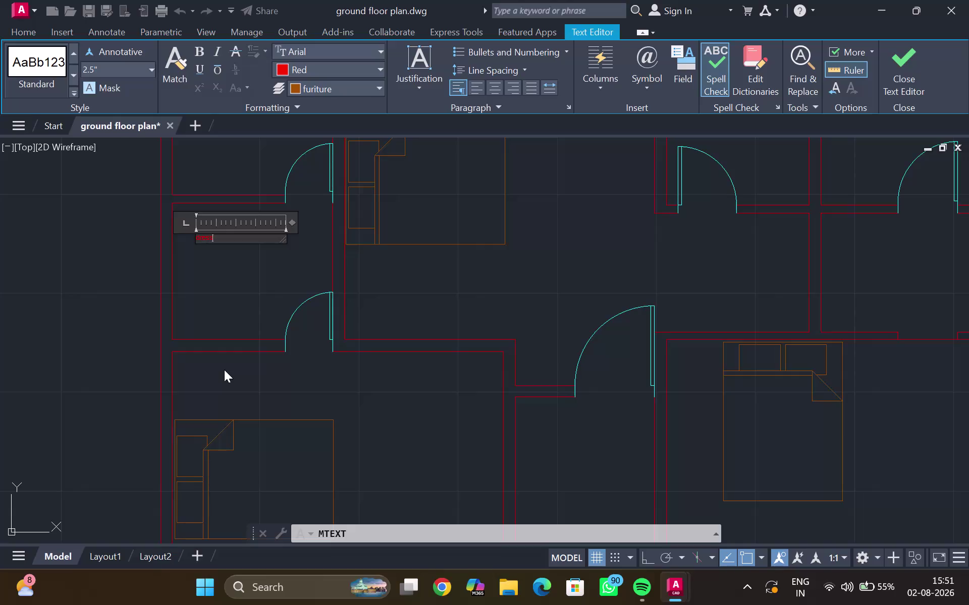
Set the pending text colour to yellow.
key(Return)
click(379, 66)
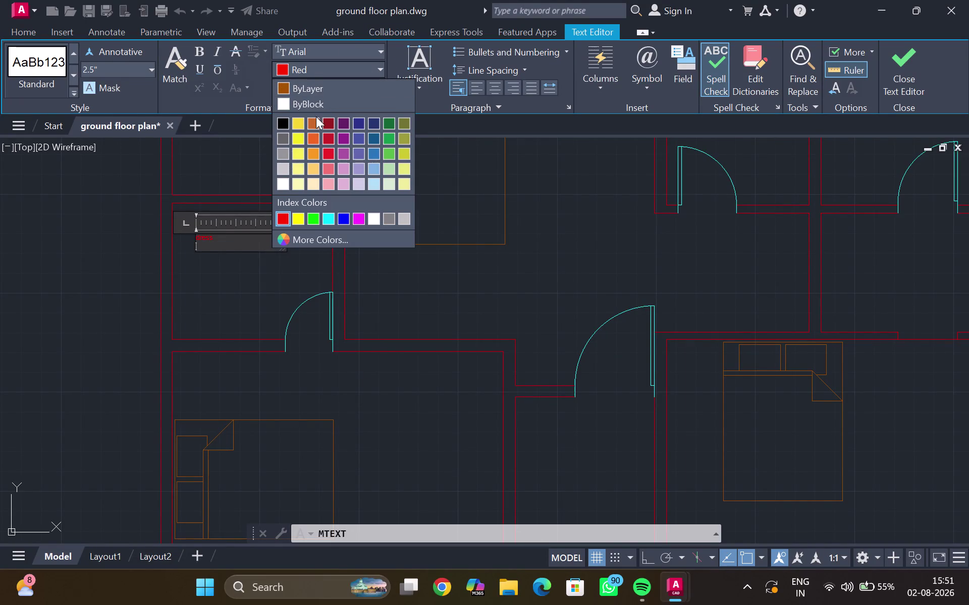
click(293, 119)
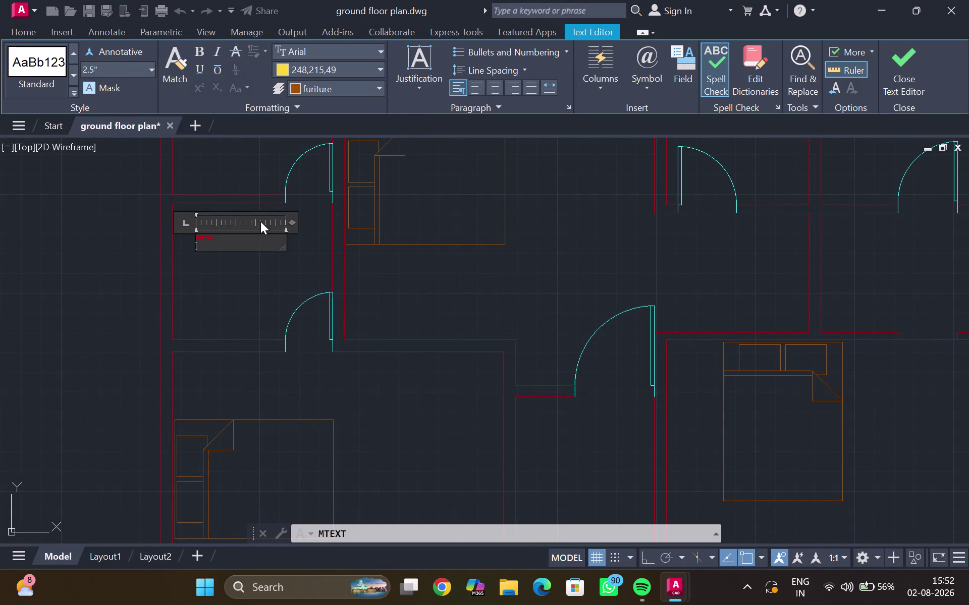
key(Return)
Cancel the empty text entry and dismiss the save-changes prompt.
key(Escape)
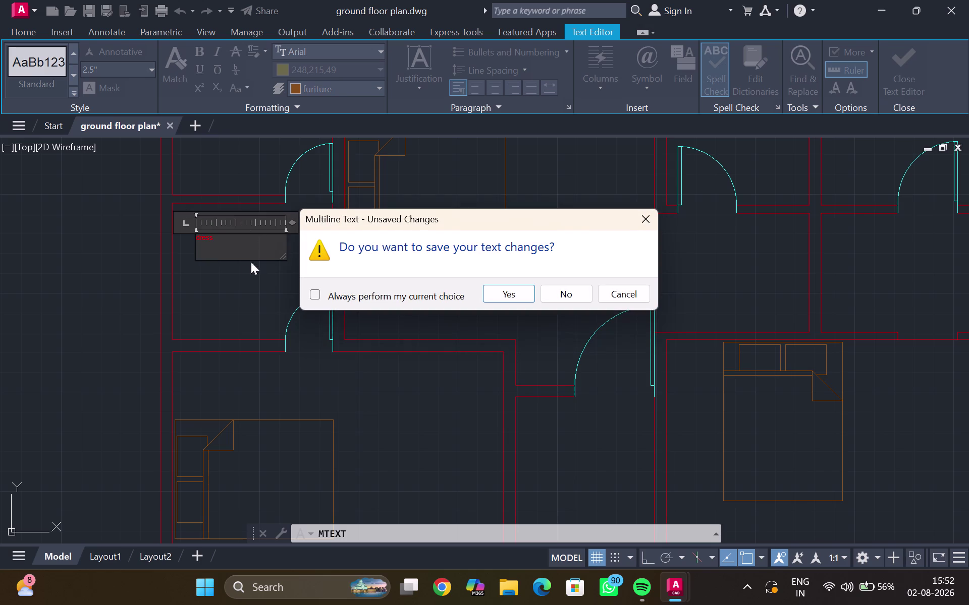
double_click(244, 272)
click(650, 218)
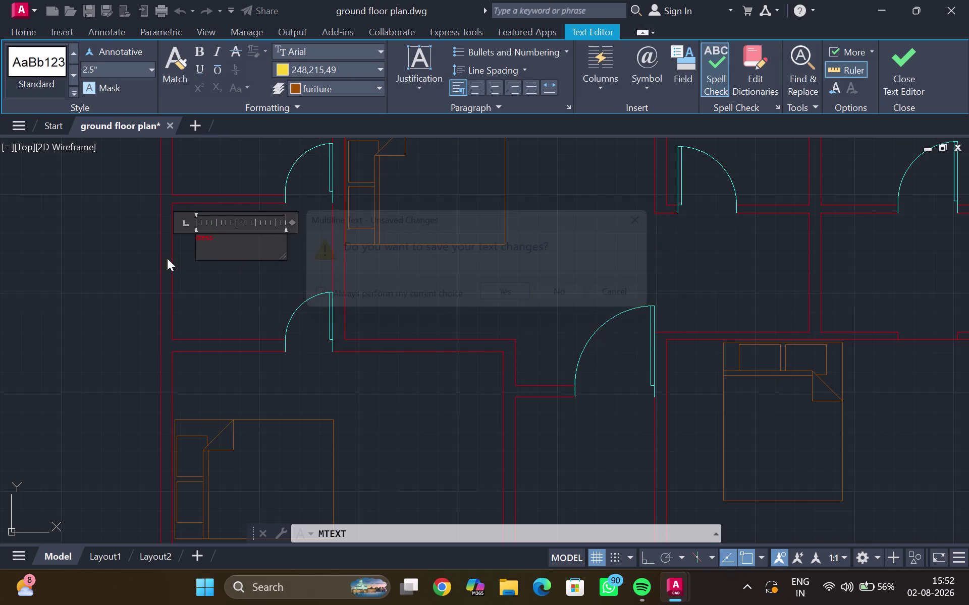
double_click(201, 264)
key(Escape)
scroll(down, 3)
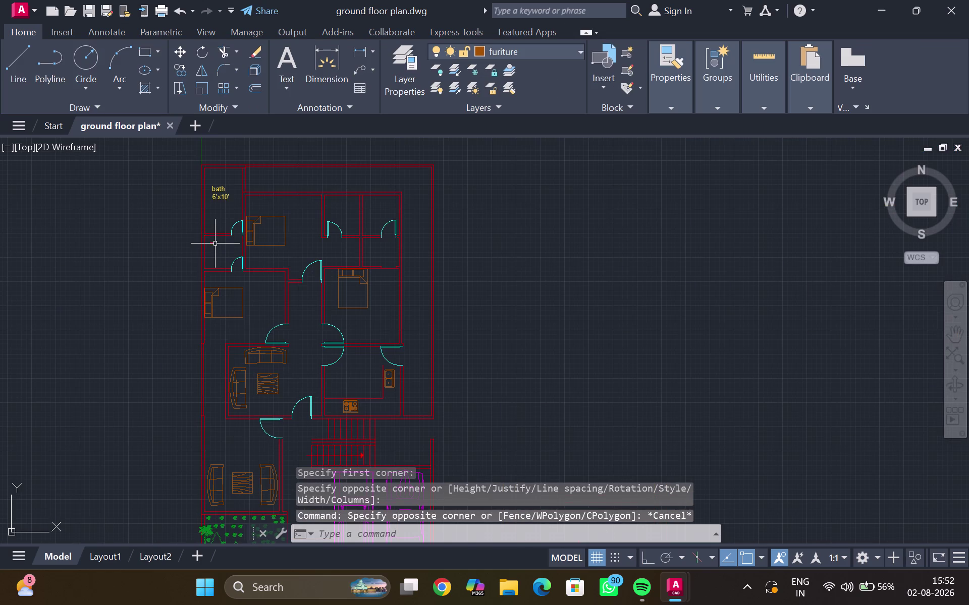
Delete the stray empty text object beside the bath.
scroll(up, 3)
click(200, 252)
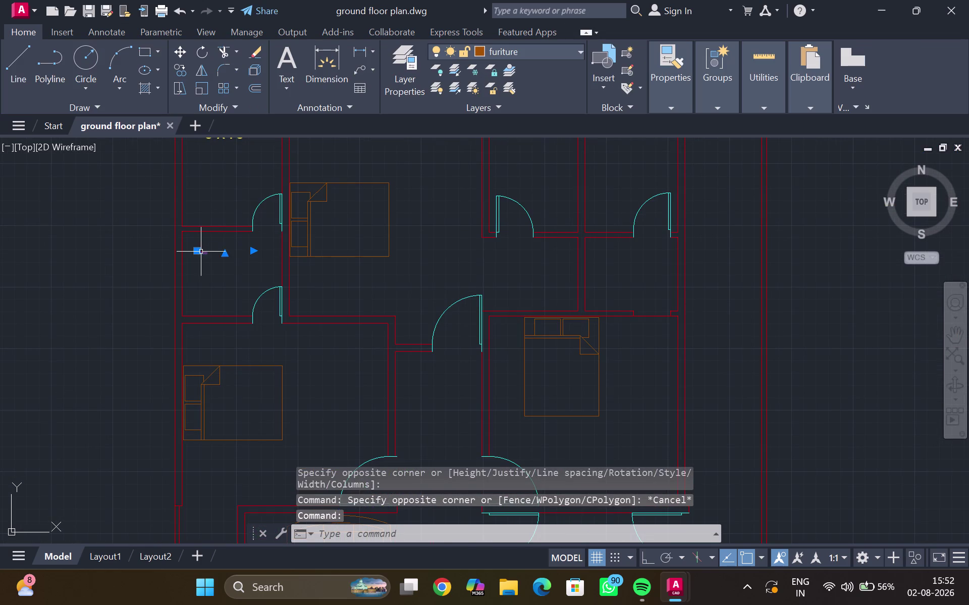
key(Delete)
scroll(down, 3)
Pan and zoom the plan to frame the top-left rooms.
middle_drag(210, 248, 192, 219)
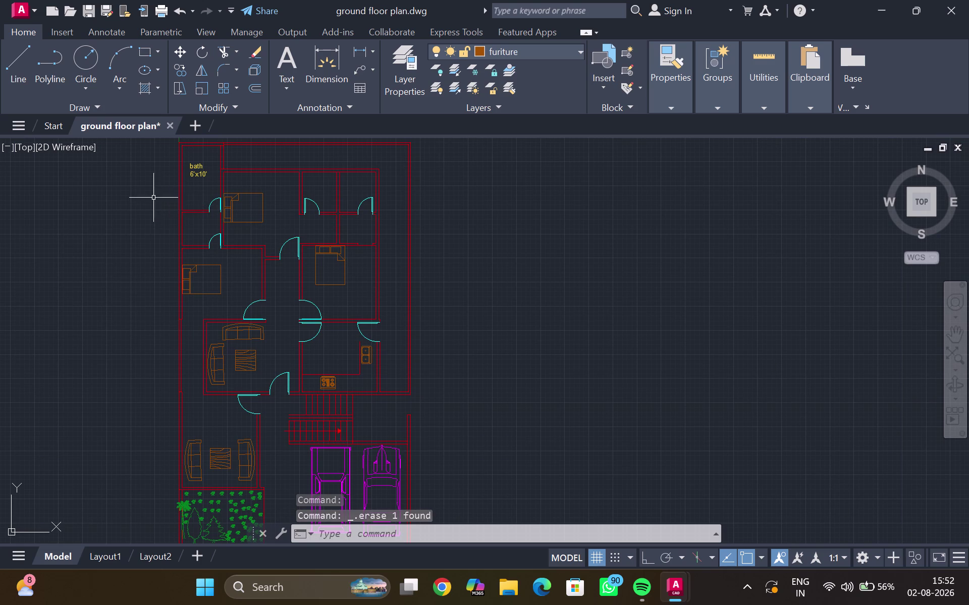
scroll(down, 3)
scroll(down, 3)
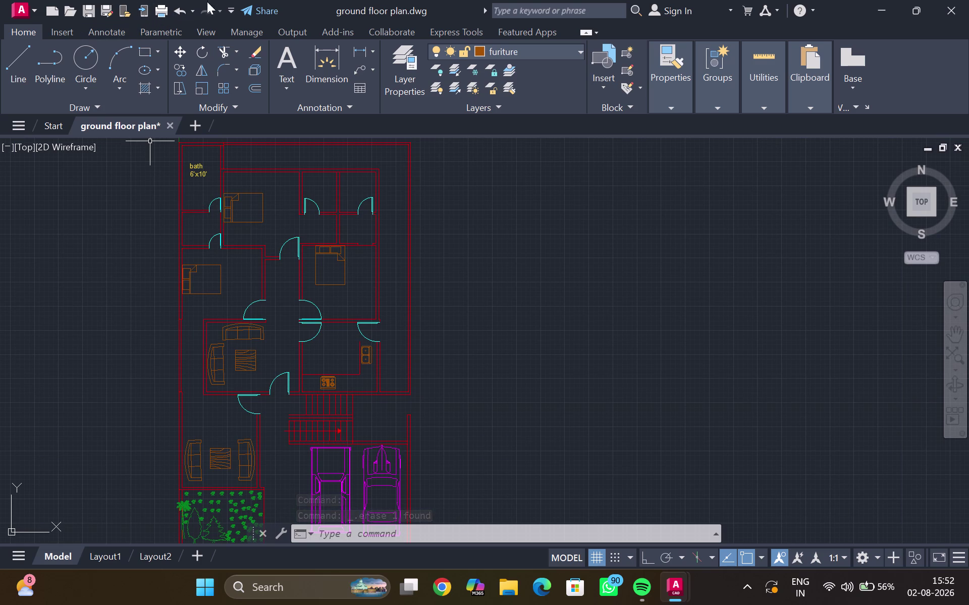
scroll(down, 3)
scroll(up, 3)
middle_drag(224, 202, 226, 359)
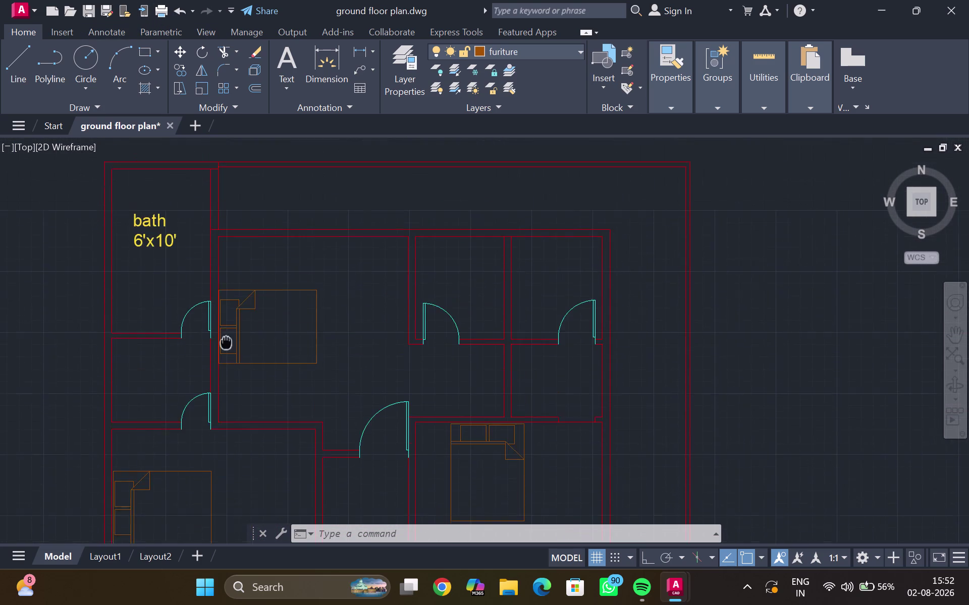
middle_drag(226, 360, 157, 381)
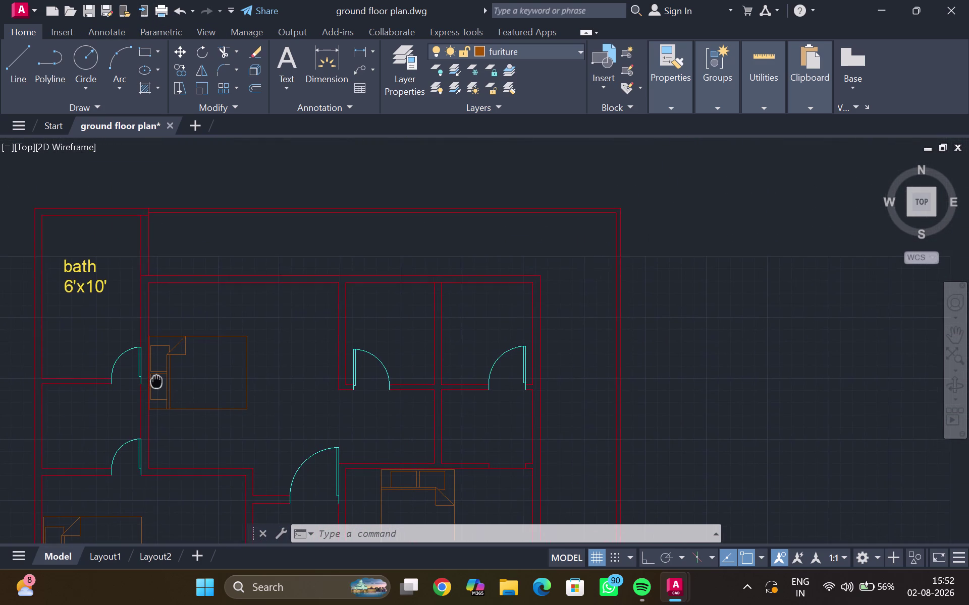
middle_drag(156, 381, 148, 357)
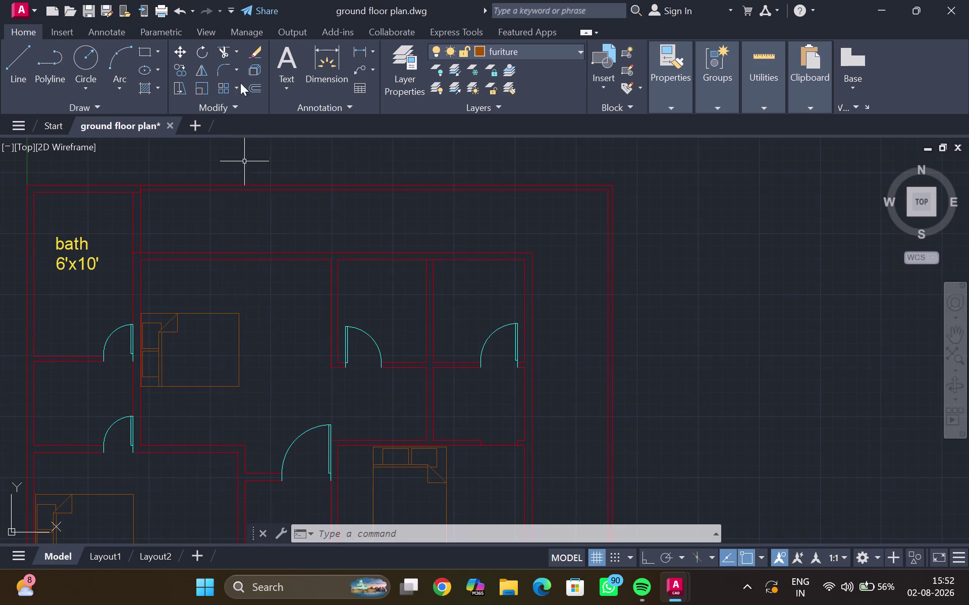
click(284, 66)
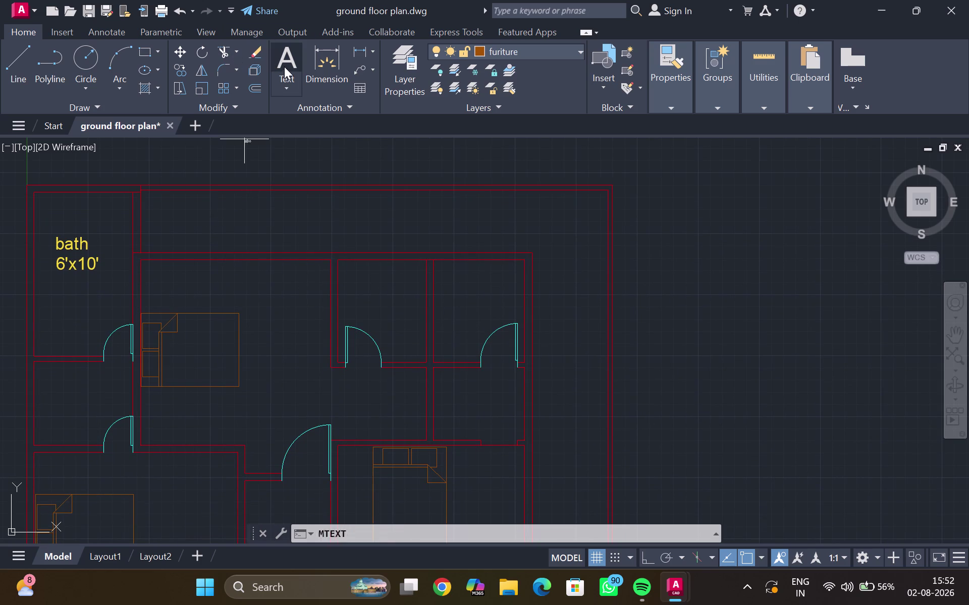
Draw a multiline text box above the top rooms with yellow text colour.
click(263, 218)
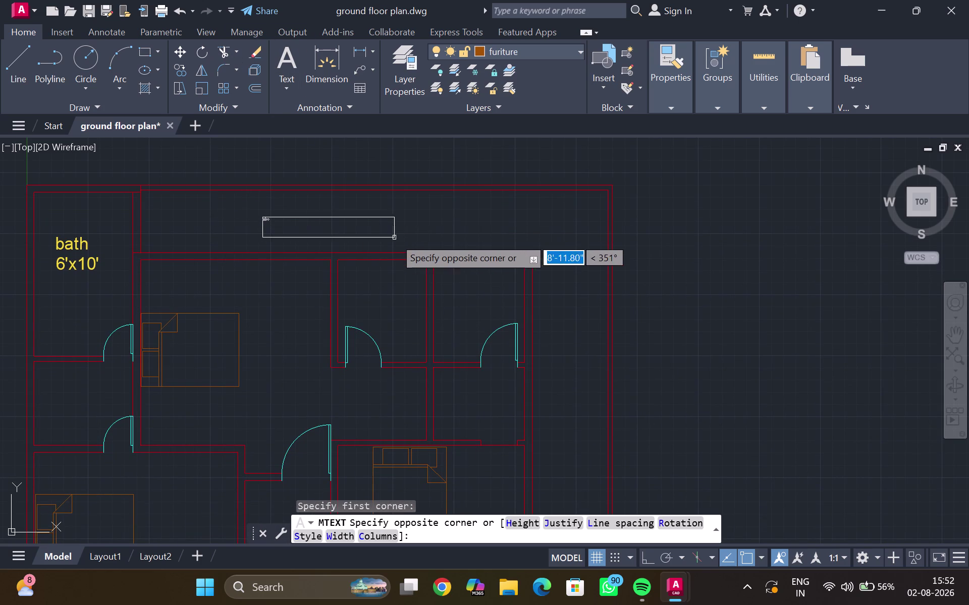
click(438, 243)
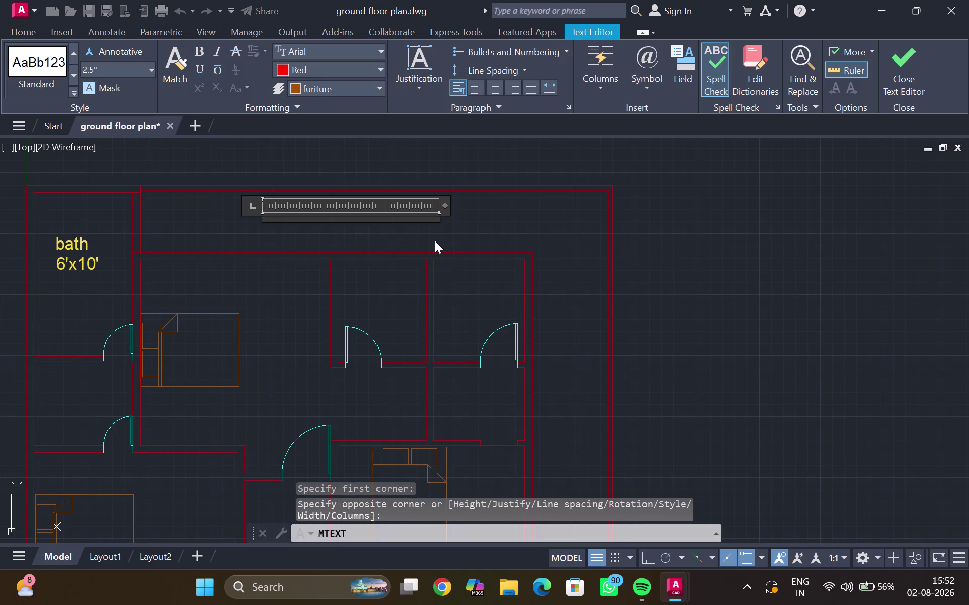
key(o)
key(BackSpace)
click(326, 71)
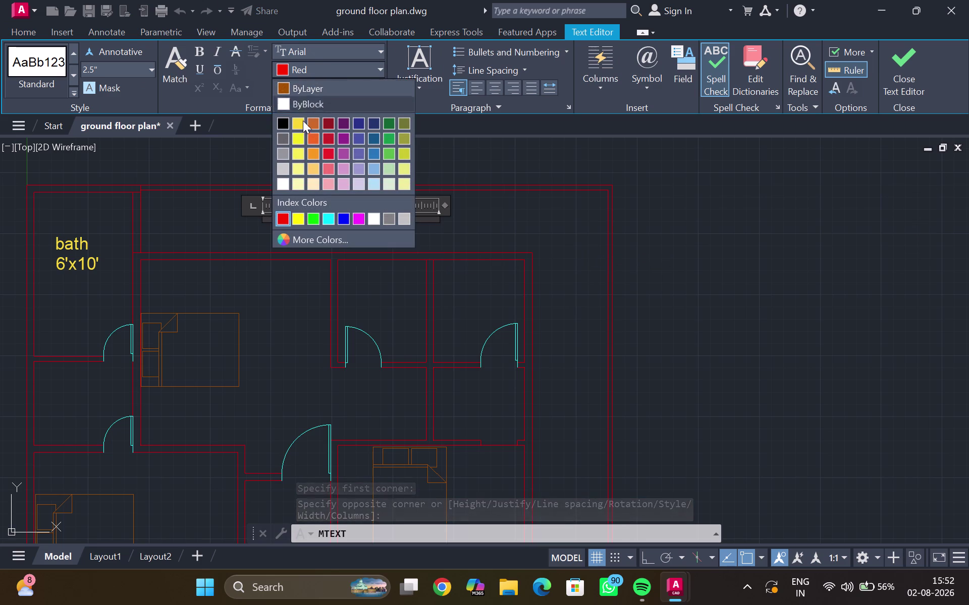
click(293, 214)
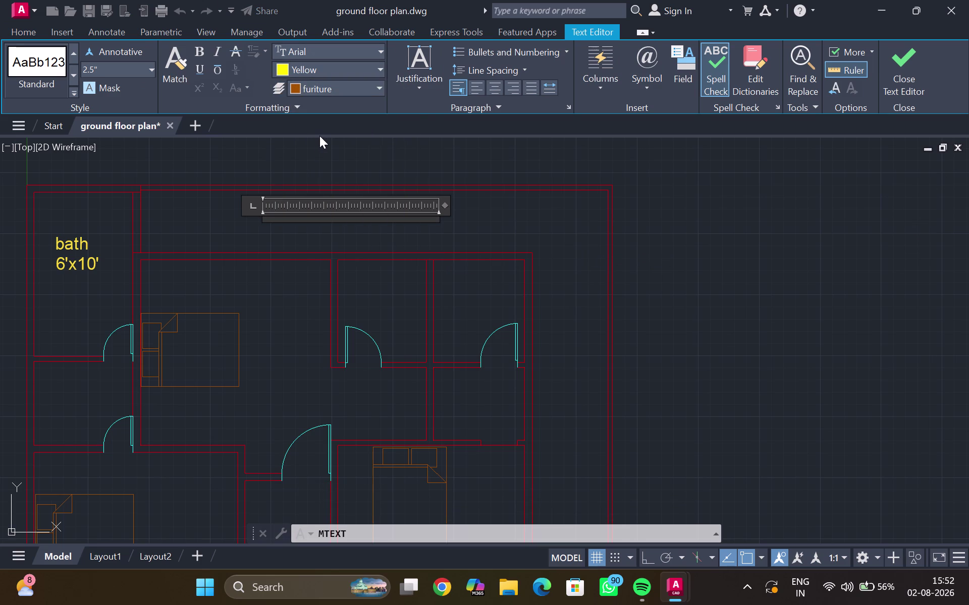
Type the label 'open back pass'.
text(ope)
text(n)
key(space)
scroll(up, 3)
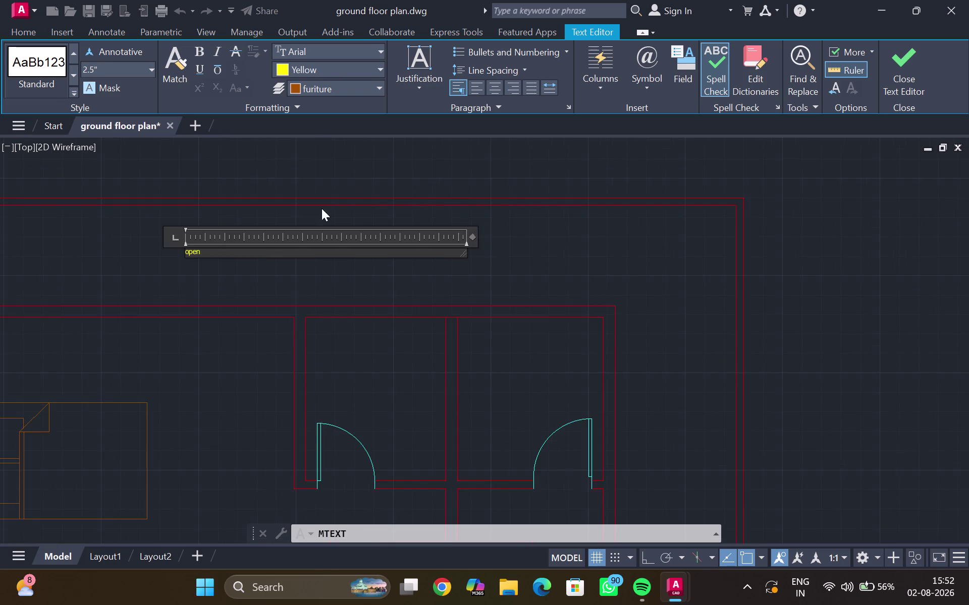
scroll(up, 3)
middle_drag(268, 252, 334, 222)
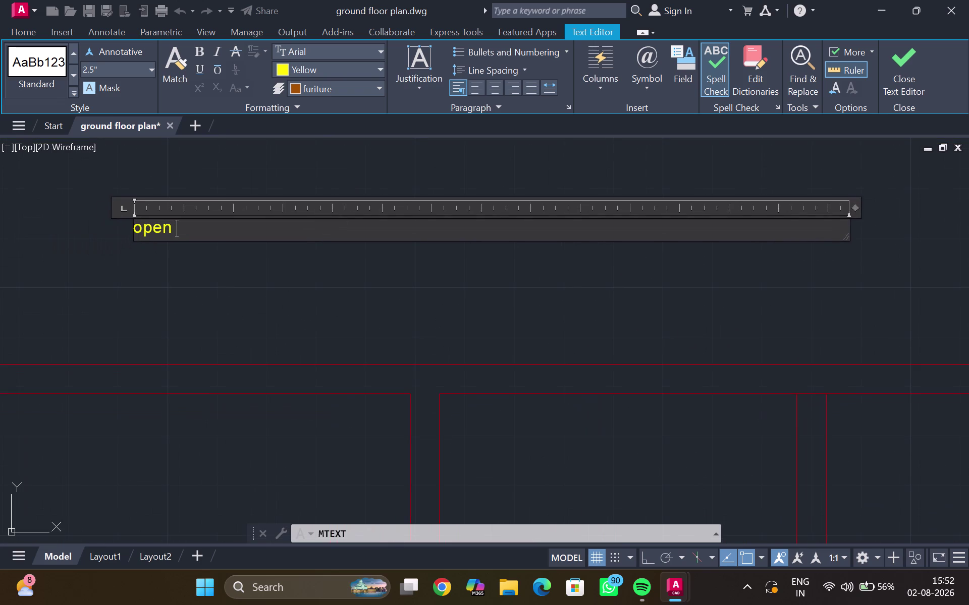
text(bac)
text(k p)
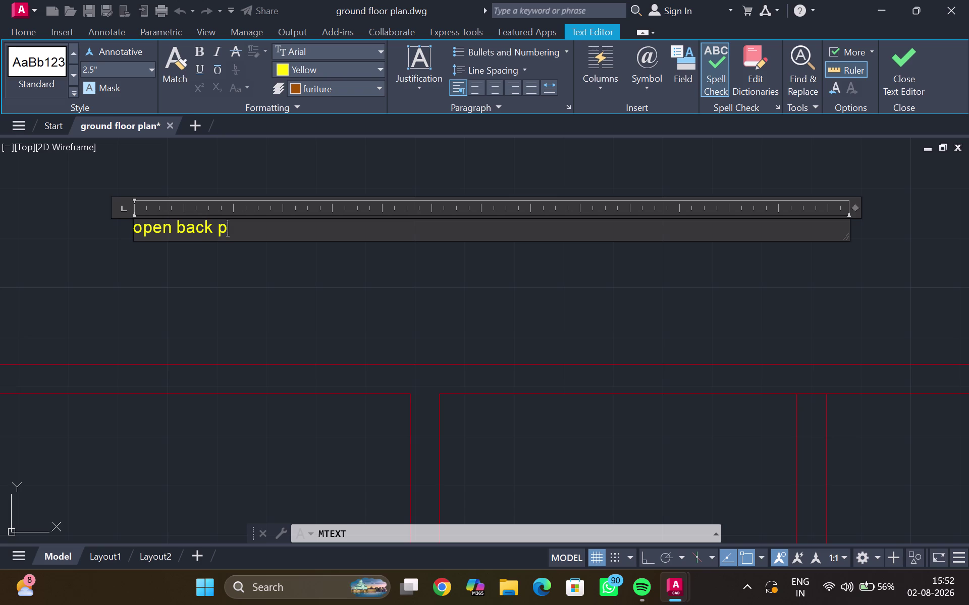
text(ass)
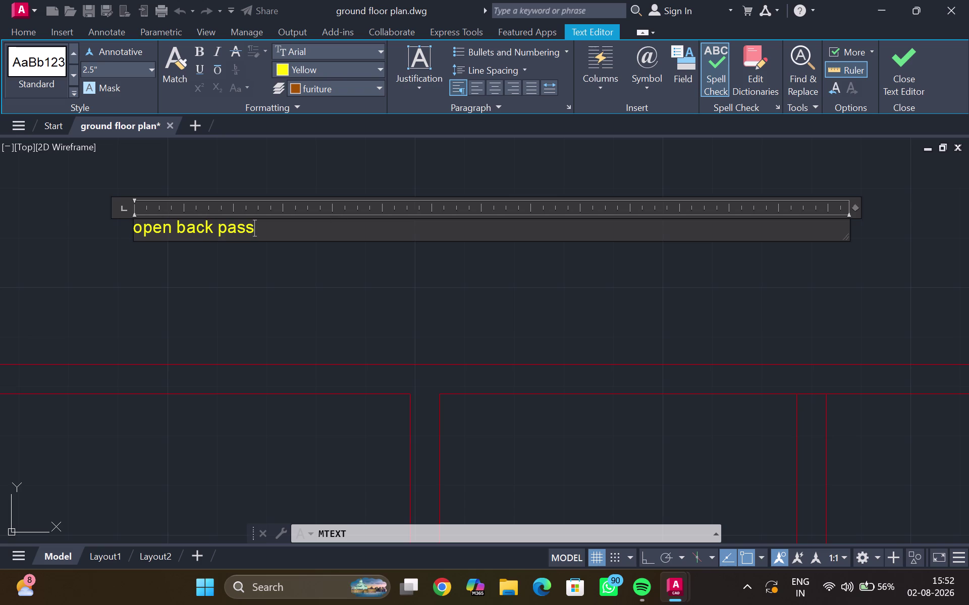
Give the 'open back pass' label a 10-inch height and close the editor.
drag(296, 223, 56, 249)
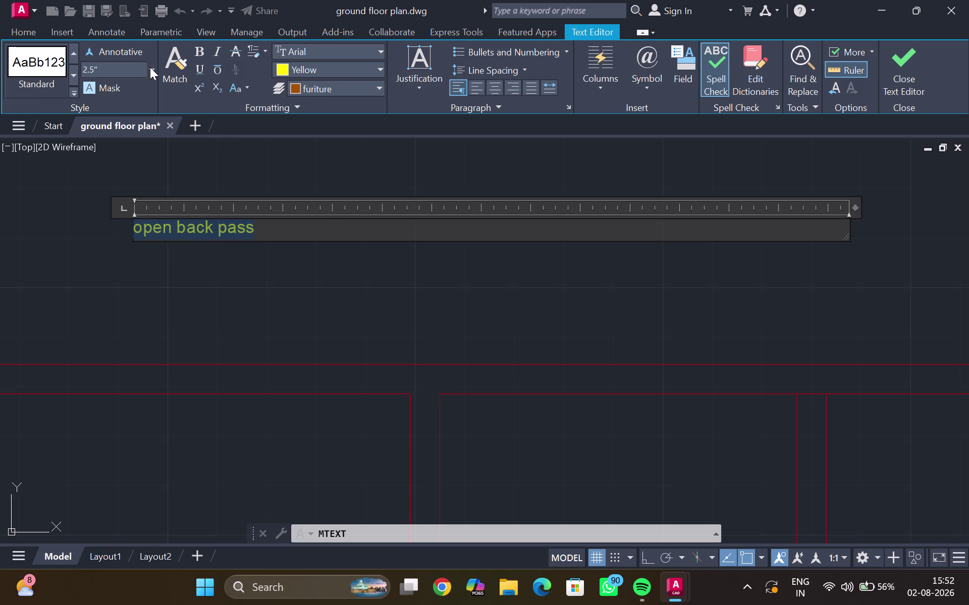
click(150, 67)
click(118, 86)
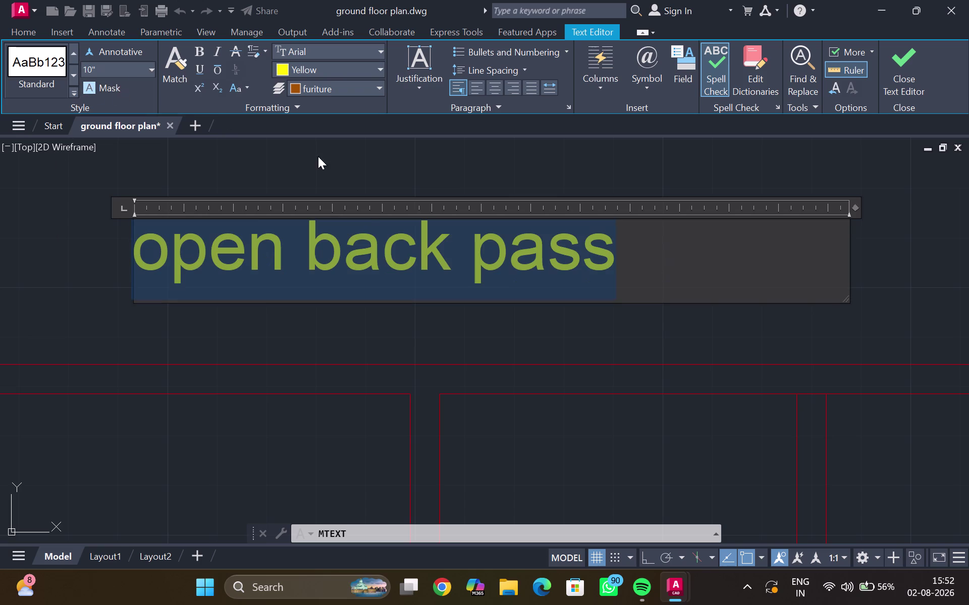
click(946, 303)
click(942, 297)
scroll(down, 3)
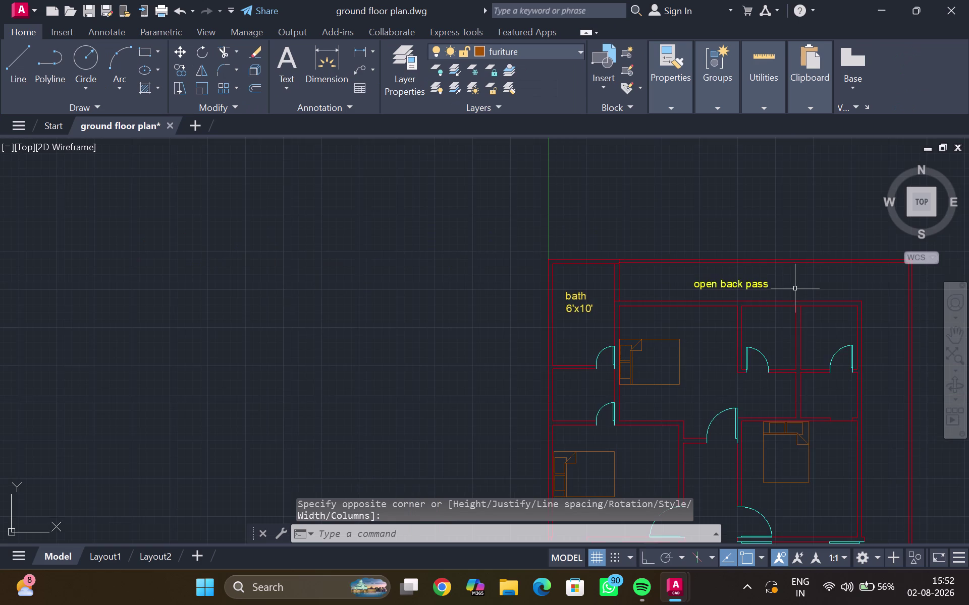
middle_drag(795, 289, 688, 258)
middle_drag(708, 296, 705, 296)
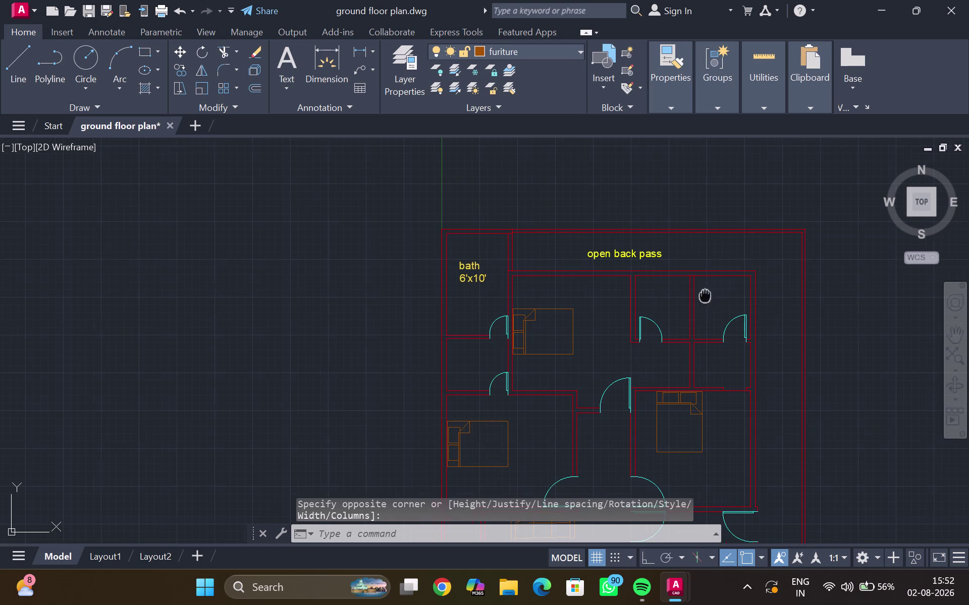
middle_drag(705, 296, 576, 272)
scroll(up, 3)
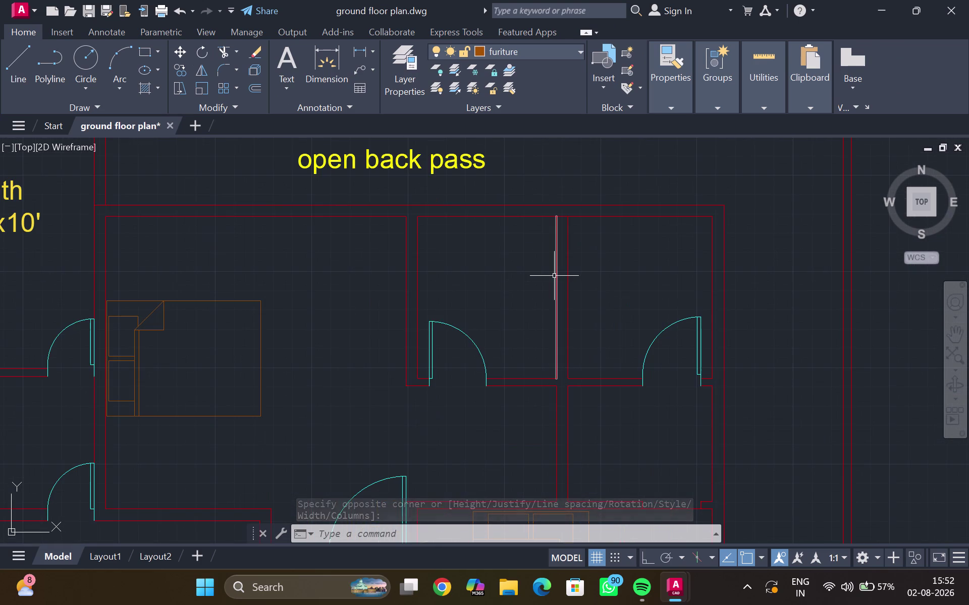
scroll(down, 3)
middle_drag(553, 276, 443, 285)
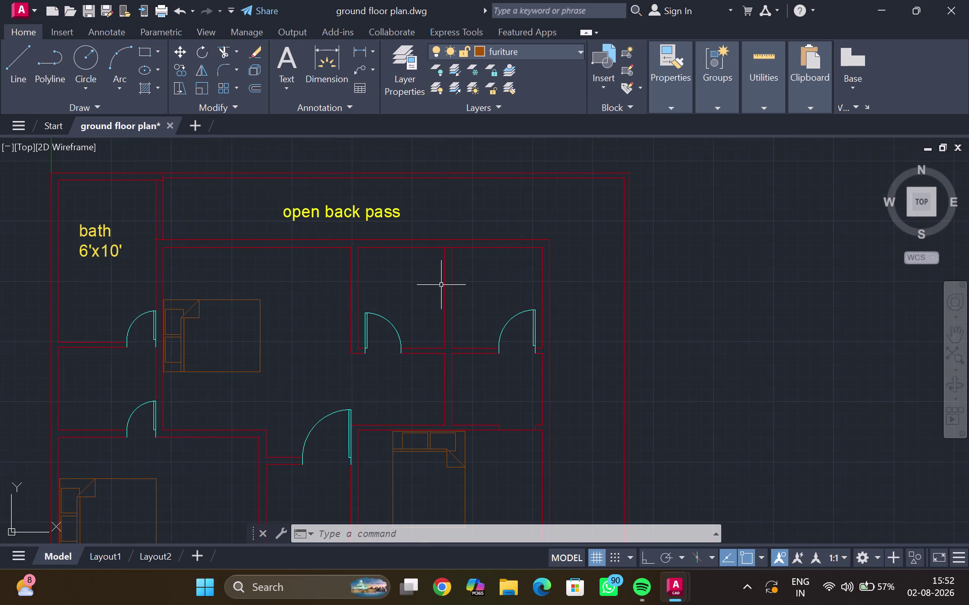
scroll(down, 3)
middle_click(424, 287)
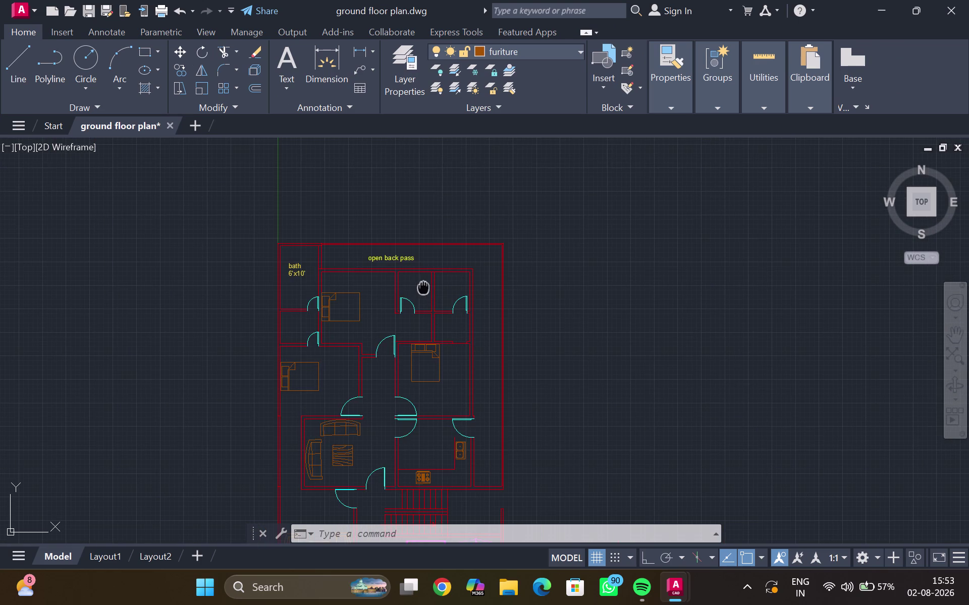
scroll(up, 3)
middle_drag(423, 287, 408, 281)
scroll(up, 3)
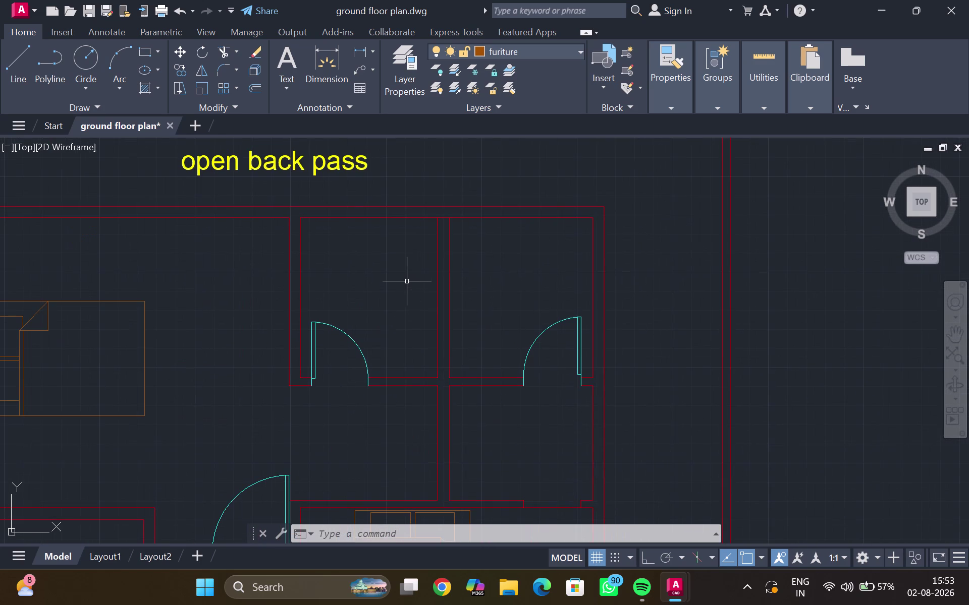
click(284, 63)
Draw a text box in the upper-left room, type 'bath', and set yellow on layer 0.
click(328, 268)
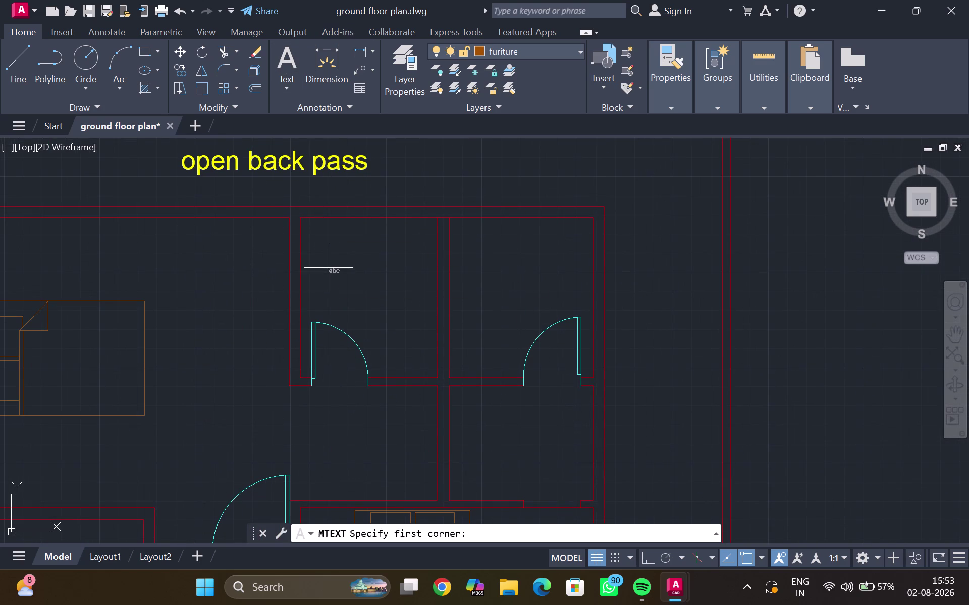
click(399, 308)
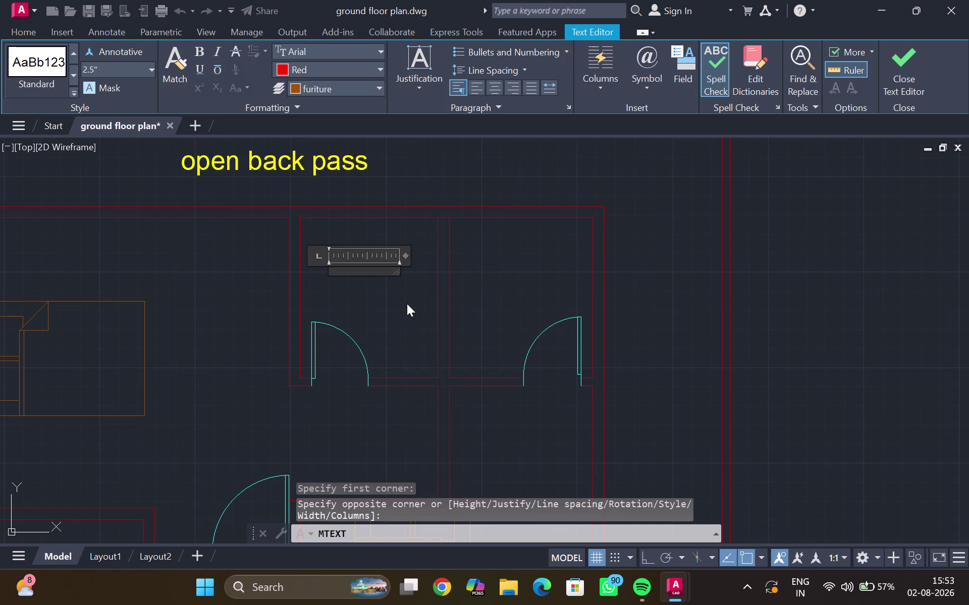
text(ba)
text(th)
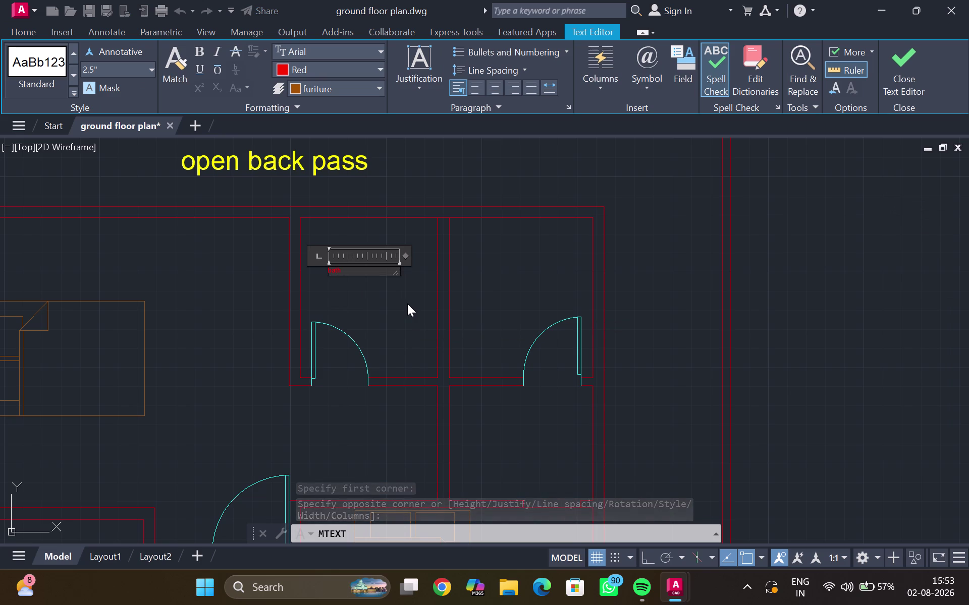
key(Return)
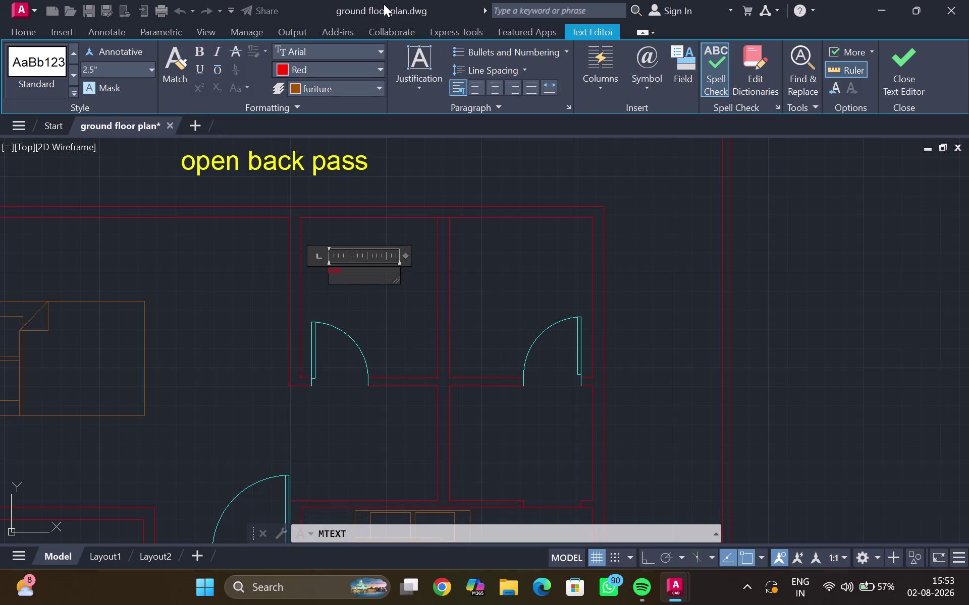
click(380, 64)
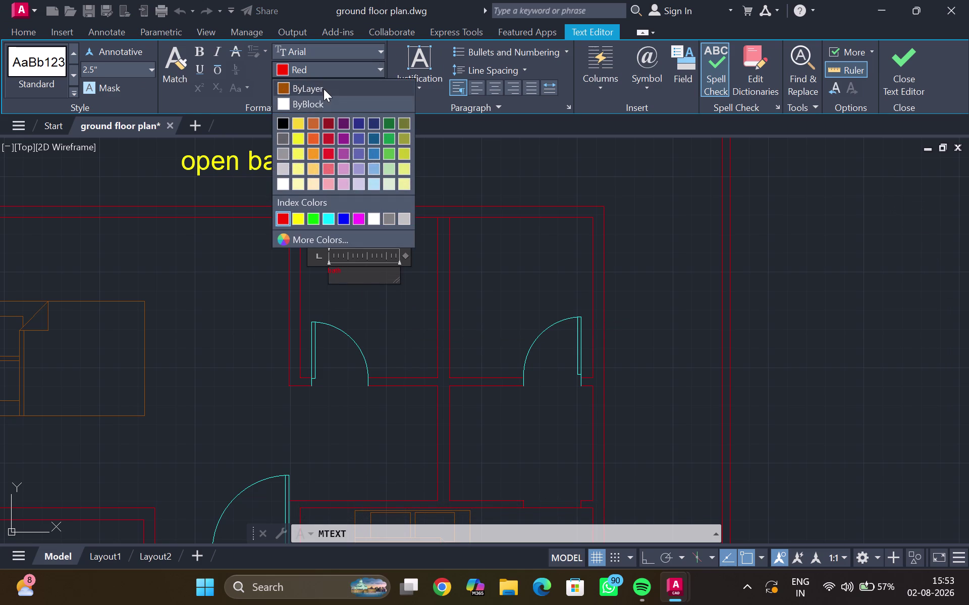
click(302, 213)
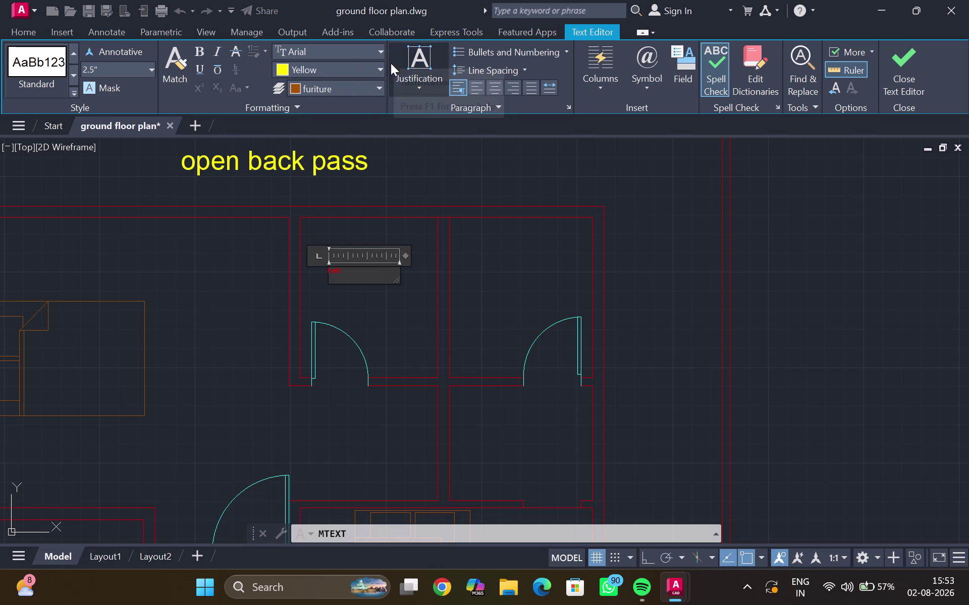
click(375, 86)
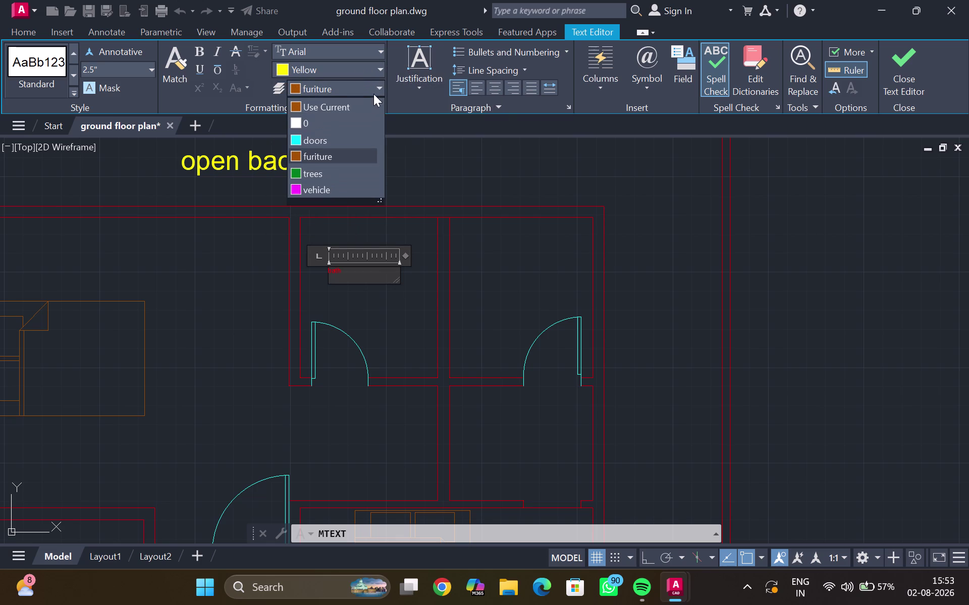
click(346, 127)
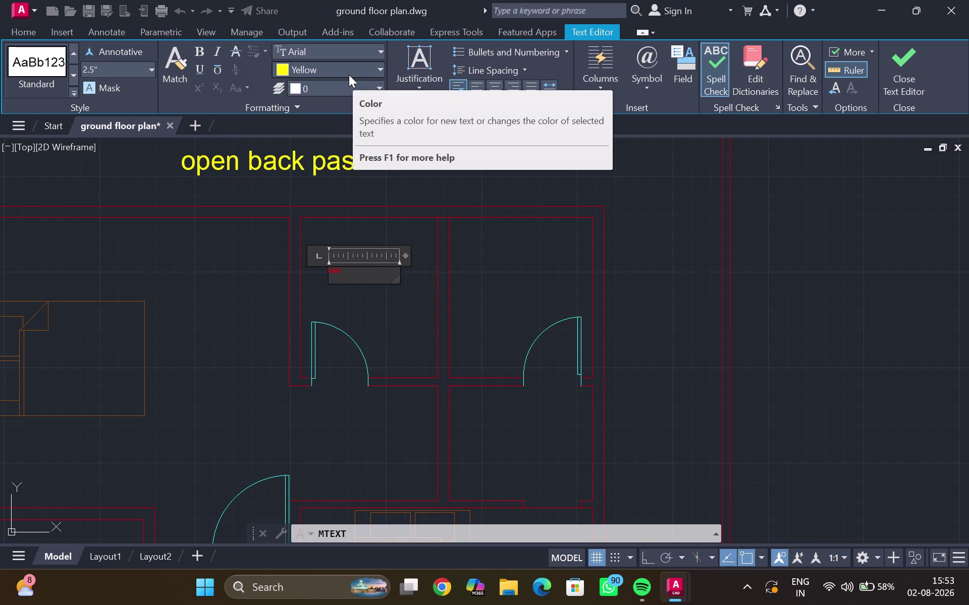
Clear the stray characters accidentally typed into the bath label.
key(space)
key(6)
text(6)
text(666)
key(space)
key(Return)
key(BackSpace)
key(BackSpace)
key(BackSpace)
key(Return)
key(Return)
key(Return)
key(Return)
click(368, 266)
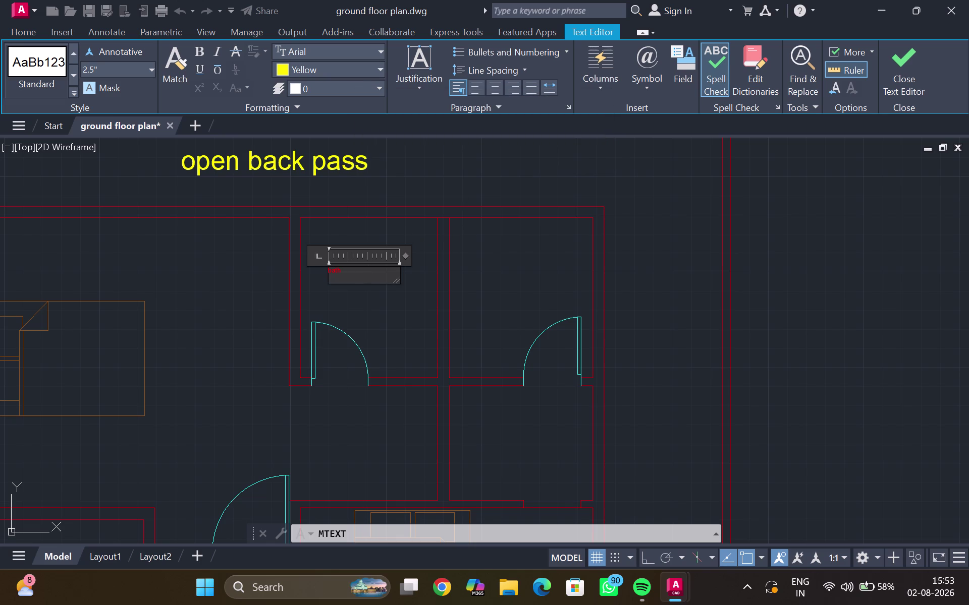
click(352, 281)
key(t)
key(h)
key(BackSpace)
key(BackSpace)
Delete the leftover text and apply a light yellow colour to the label.
click(378, 65)
click(300, 217)
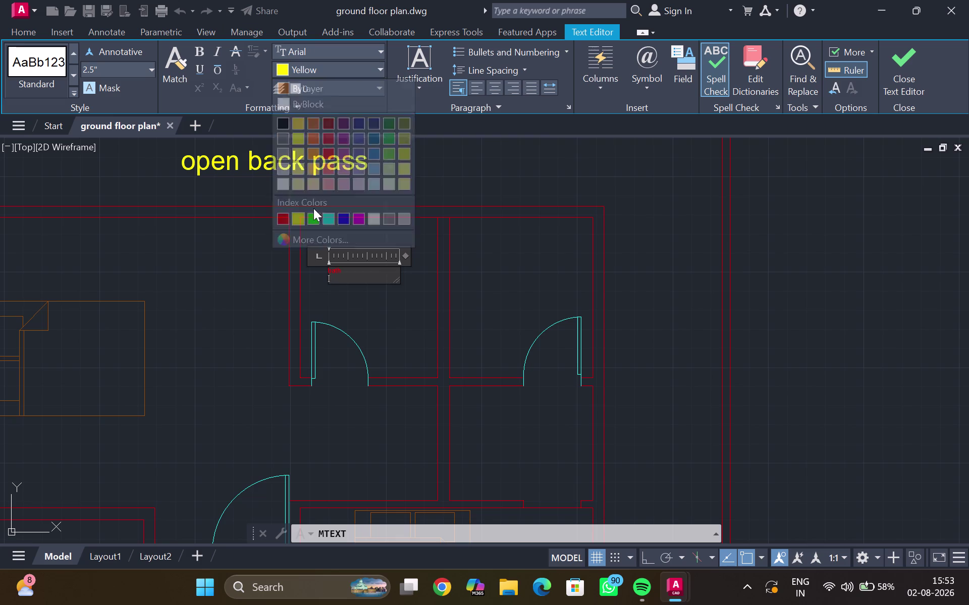
click(356, 273)
click(349, 268)
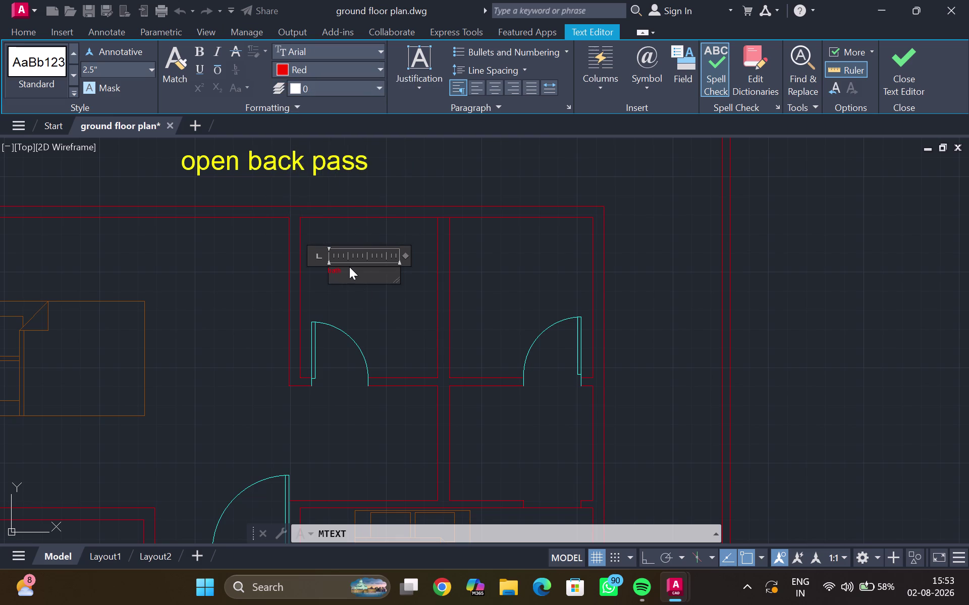
key(BackSpace)
key(BackSpace)
key(BackSpace)
key(BackSpace)
click(380, 72)
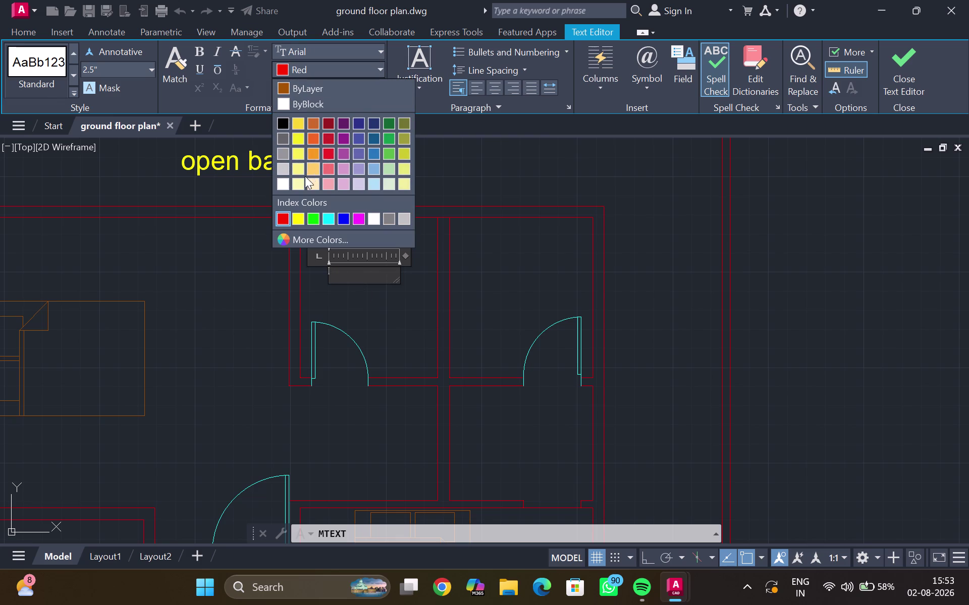
click(299, 168)
Type 'bath' with '6'x7'' on a second line.
text(tghe)
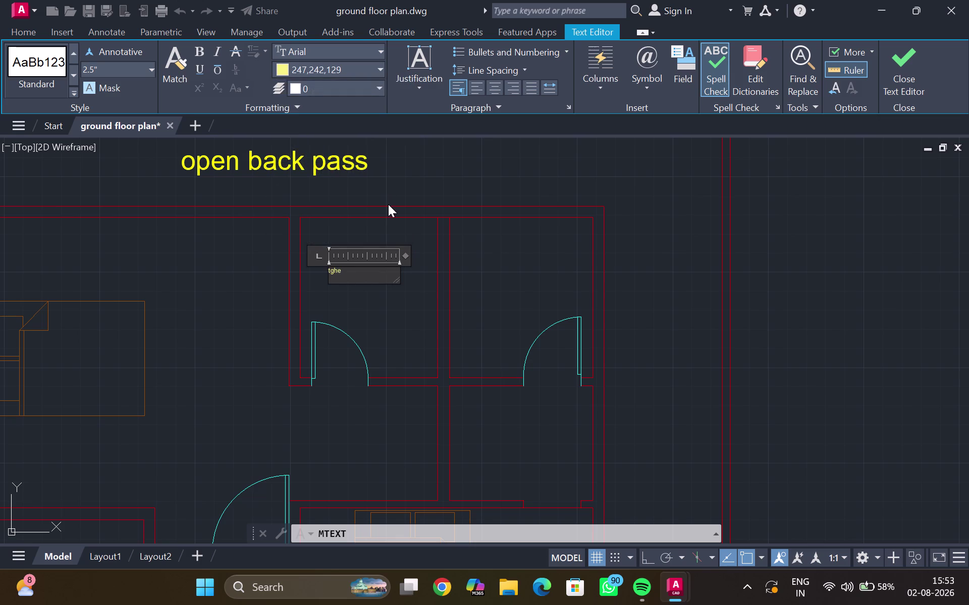
key(BackSpace)
key(BackSpace)
key(BackSpace)
key(BackSpace)
text(b)
text(at)
key(h)
key(Return)
key(6)
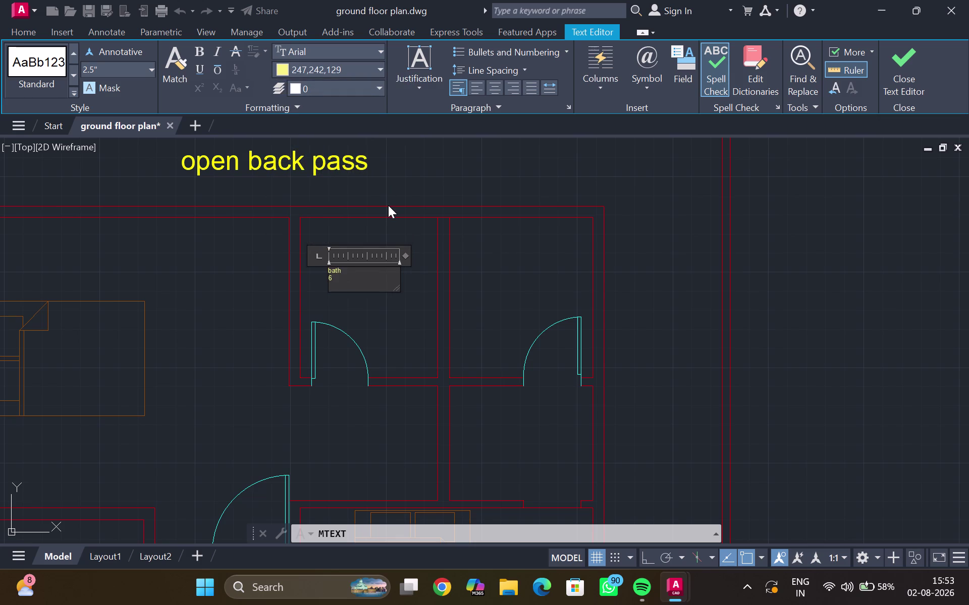
key(BackSpace)
text(6')
key(x)
key(7)
key(apostrophe)
Set the bath label's text height to 10 inches and close the editor.
drag(370, 274, 316, 281)
drag(370, 276, 296, 264)
click(152, 65)
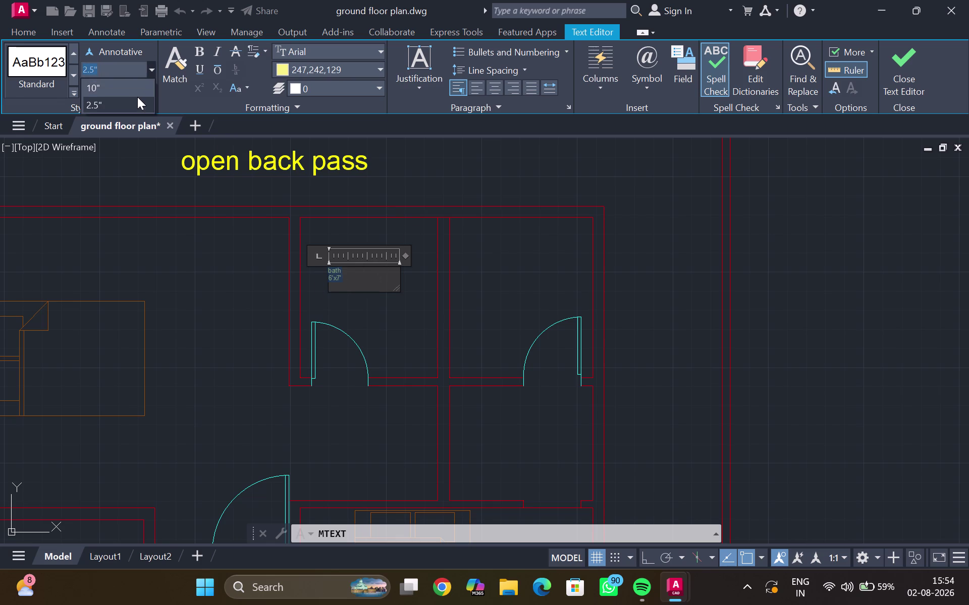
click(133, 93)
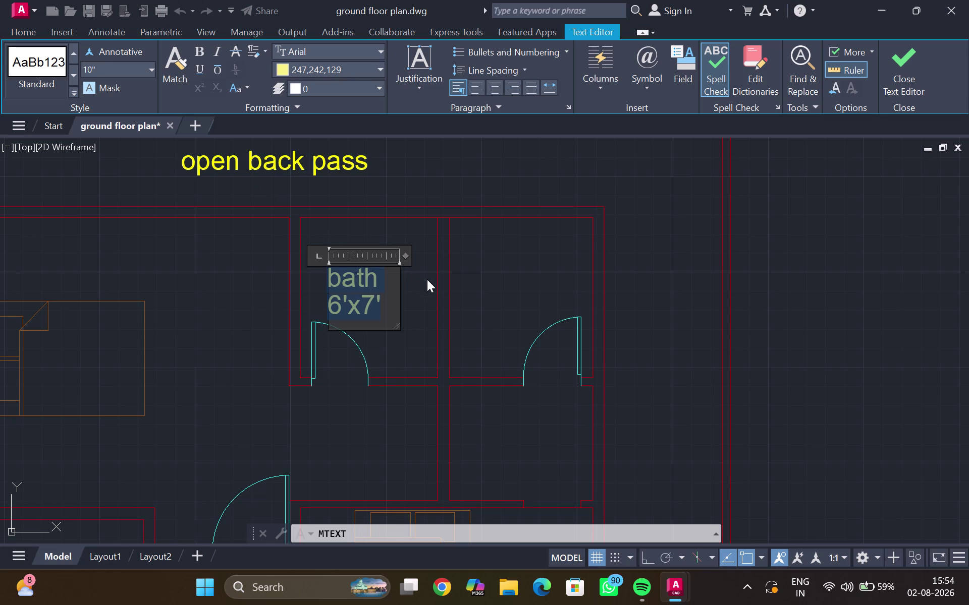
double_click(427, 279)
click(340, 279)
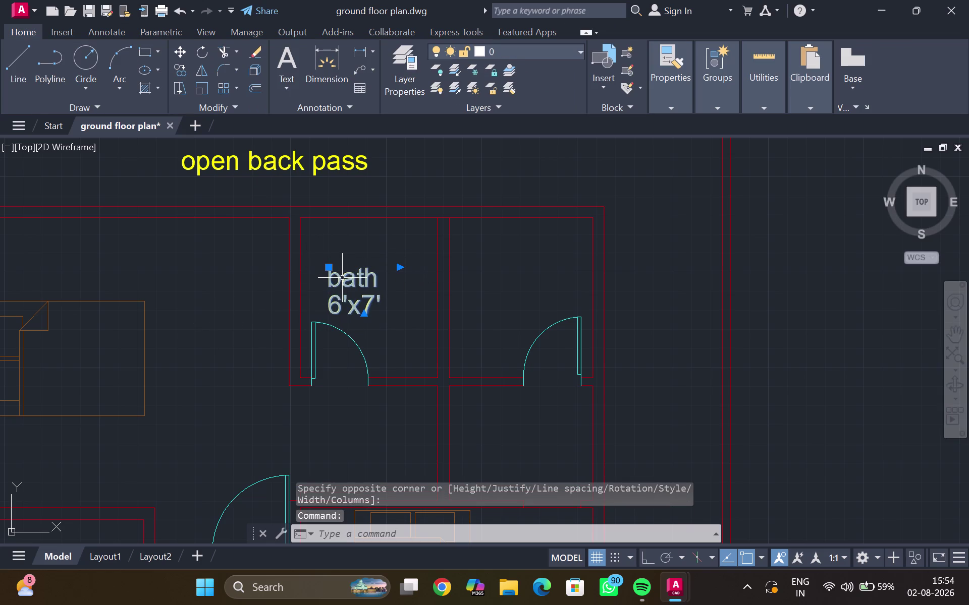
Copy the 'bath 6'x7'' label into the neighbouring top room with CO.
text(co)
key(Return)
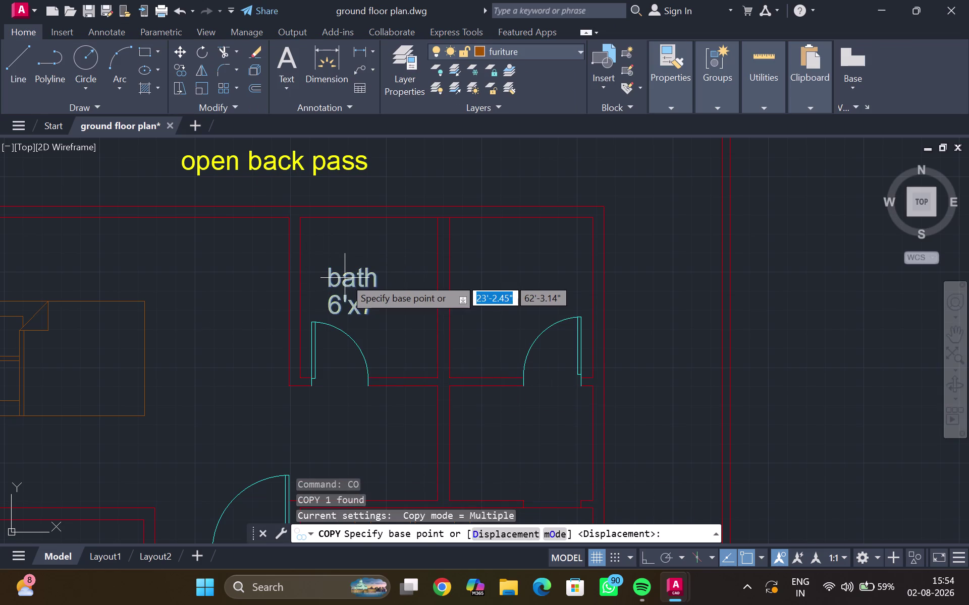
click(345, 278)
click(523, 274)
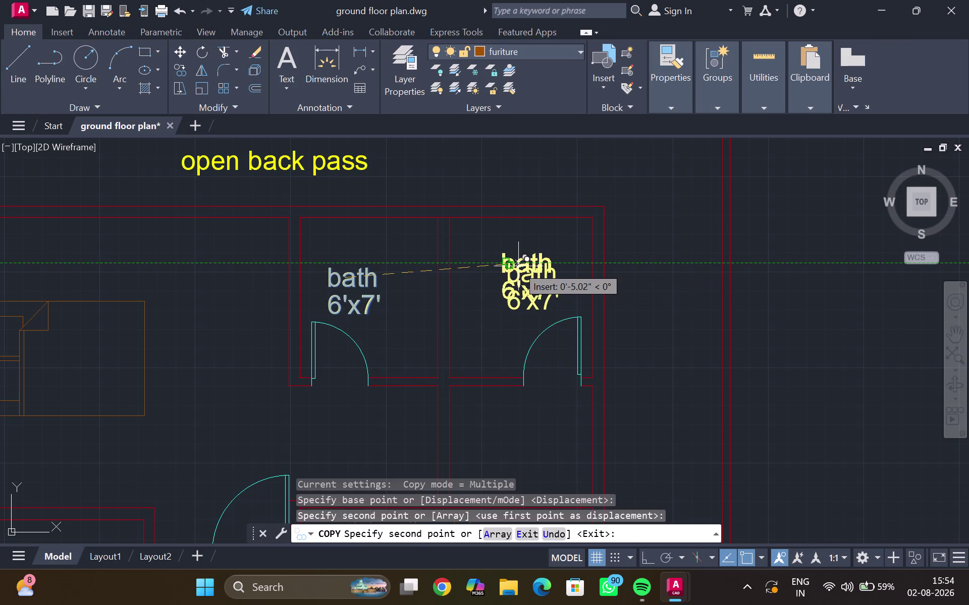
key(Escape)
Pan and zoom to centre both bath labels in view.
scroll(down, 3)
middle_drag(505, 276, 550, 192)
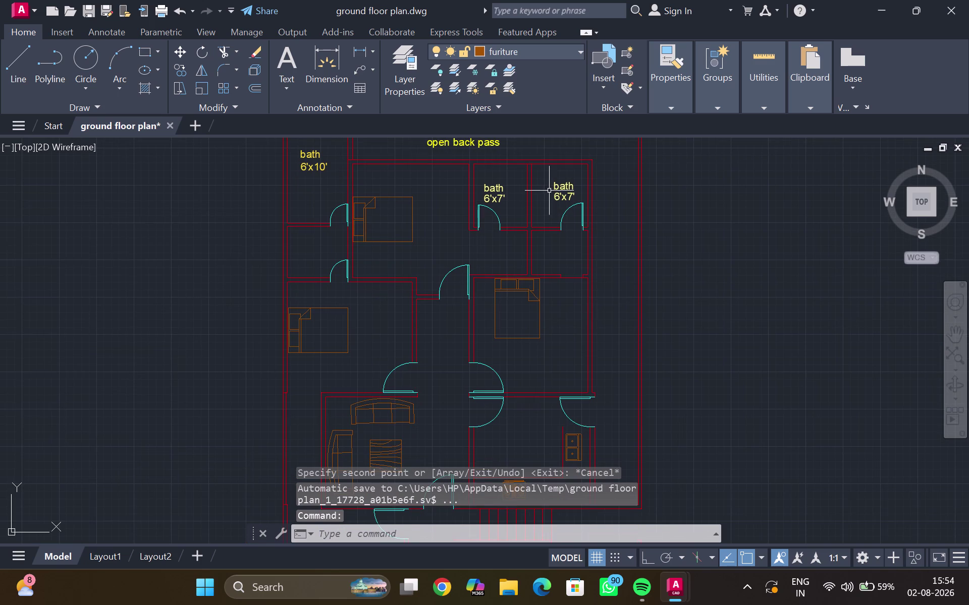
scroll(down, 3)
middle_drag(511, 245, 554, 230)
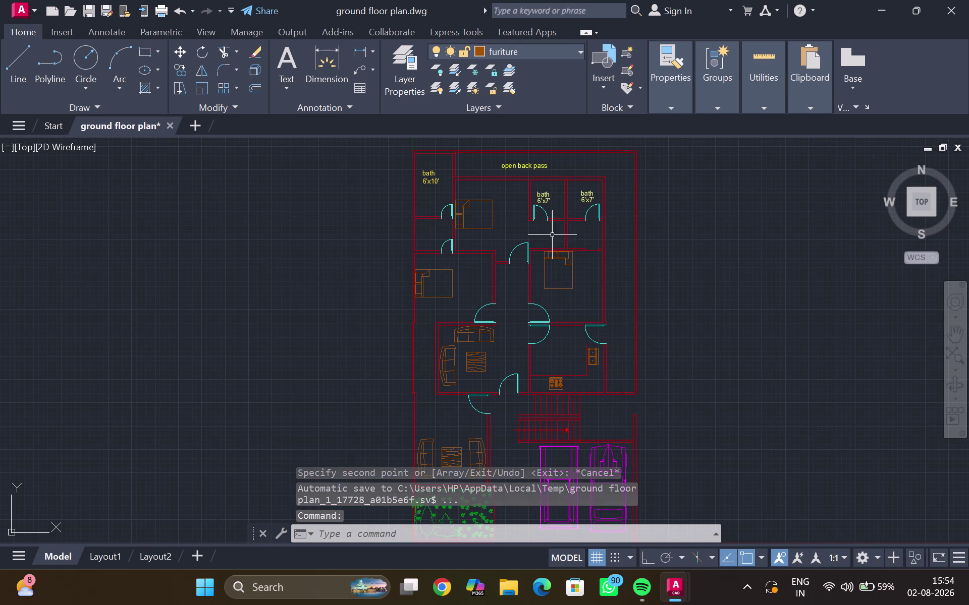
middle_drag(558, 281, 391, 280)
scroll(up, 3)
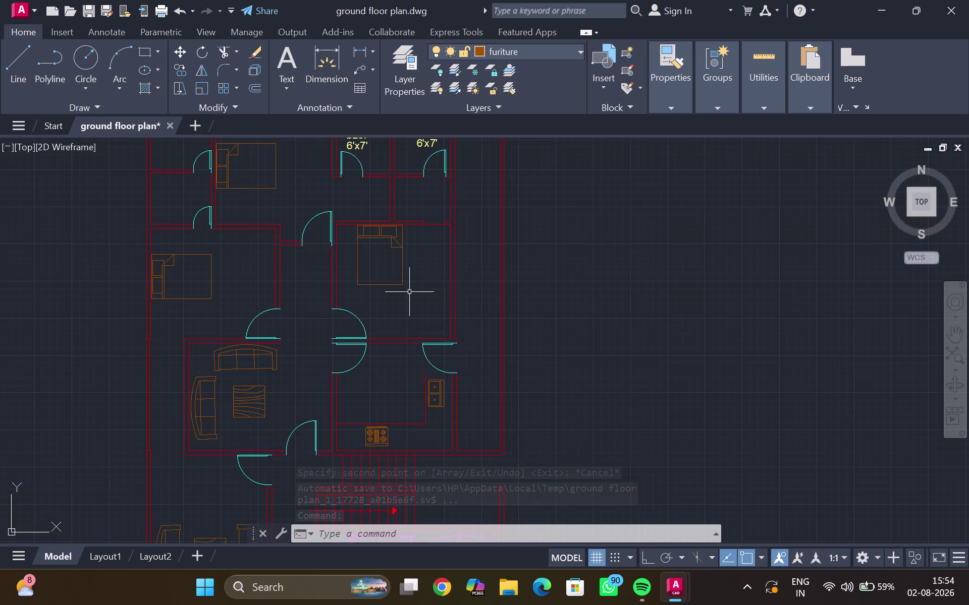
middle_drag(373, 244, 447, 327)
middle_drag(382, 250, 386, 288)
scroll(up, 3)
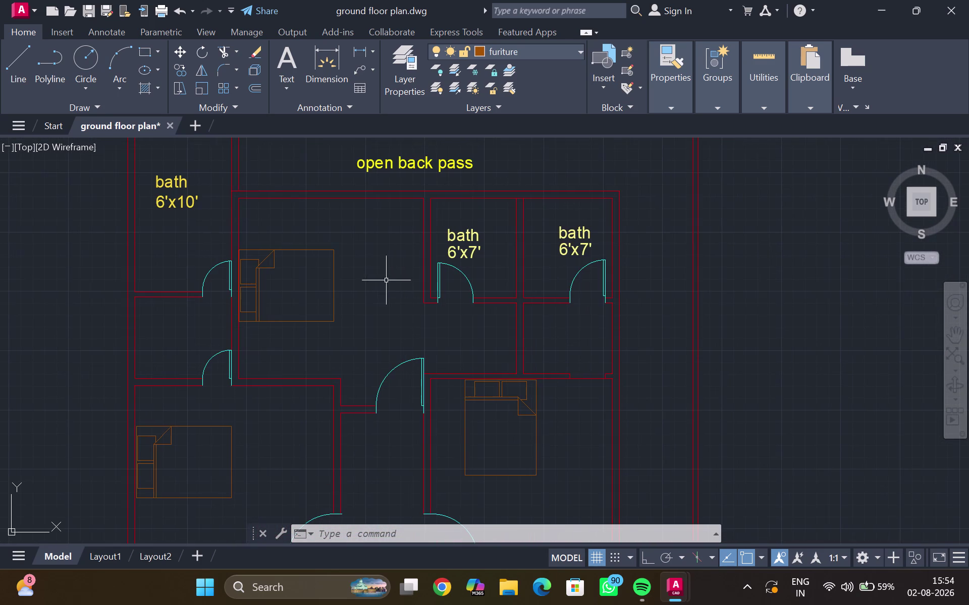
click(287, 64)
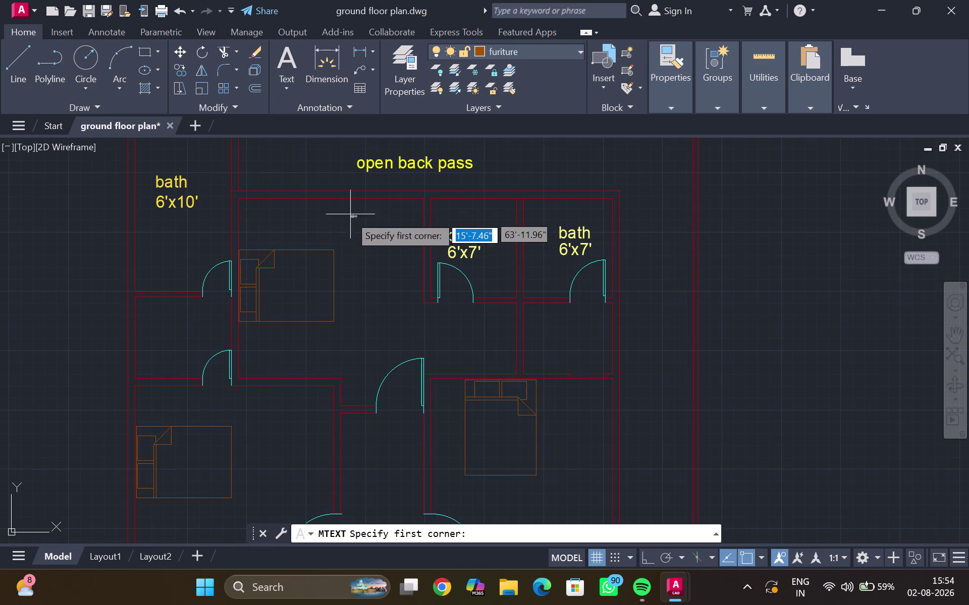
Draw a text box in the upper middle bedroom and set its text colour to yellow.
drag(350, 252, 355, 257)
click(408, 310)
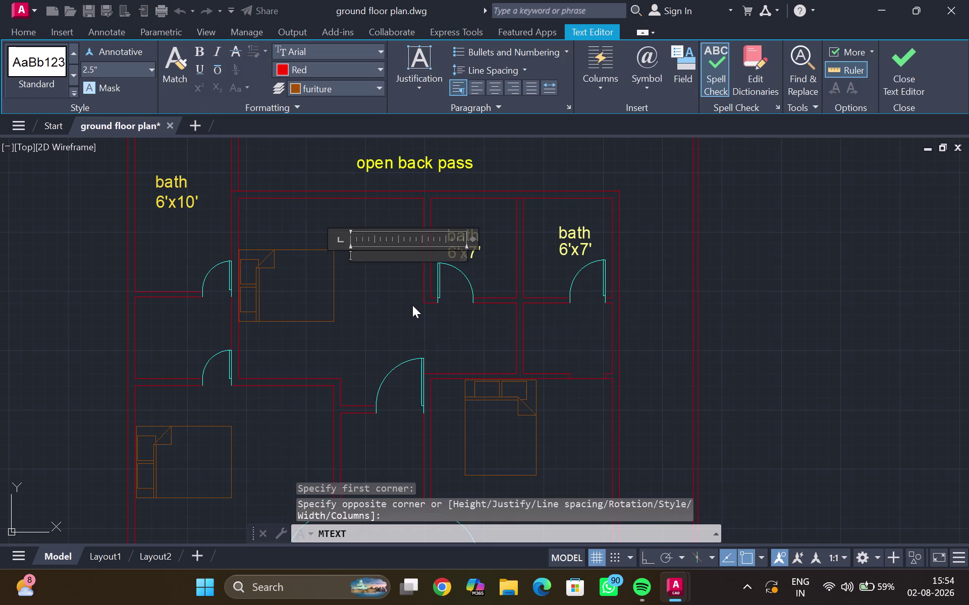
text(bved)
key(BackSpace)
key(BackSpace)
key(BackSpace)
key(BackSpace)
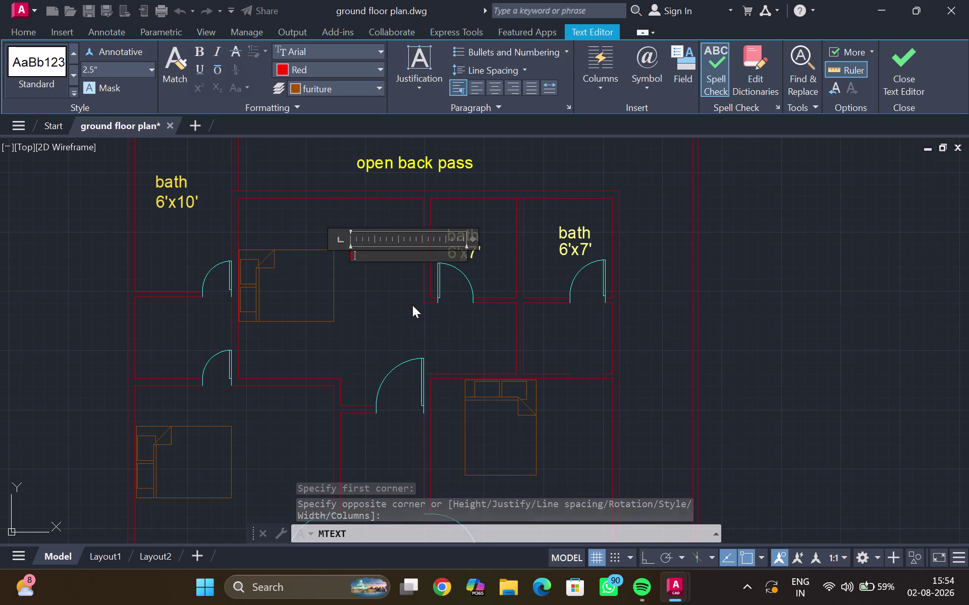
click(380, 67)
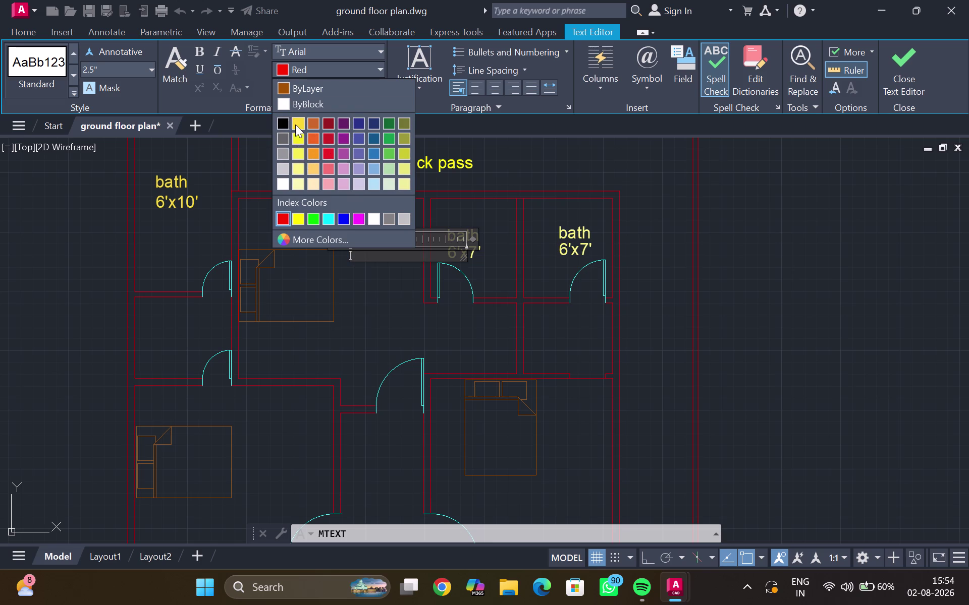
click(295, 124)
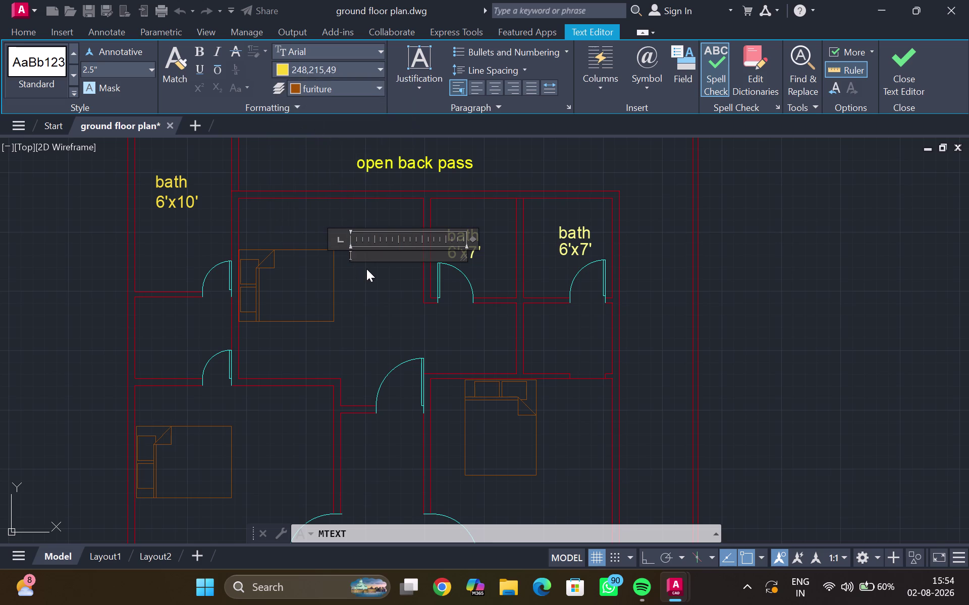
Type the two-line label 'bed' and '13'x12''.
text(bed)
key(Return)
text(13)
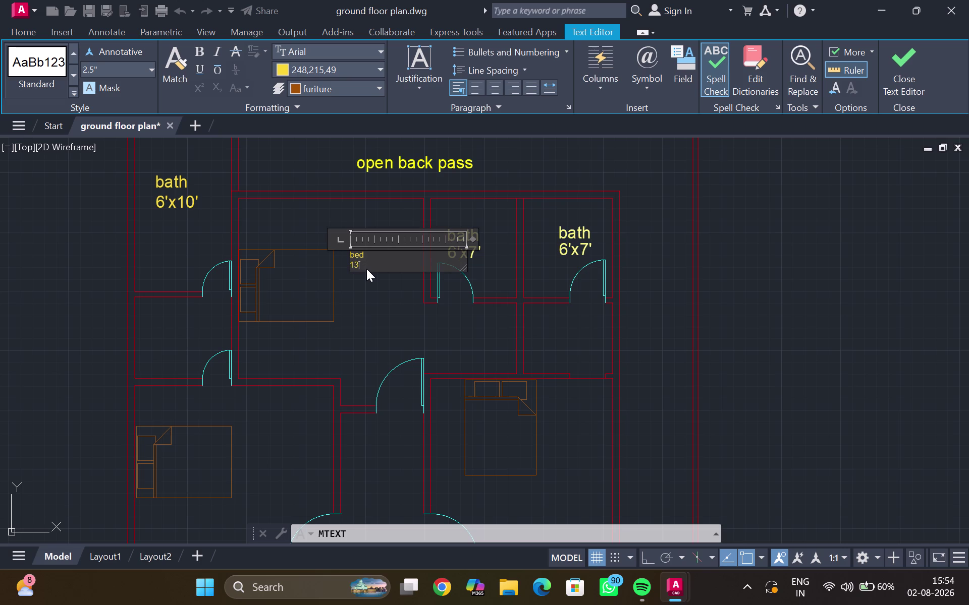
key(apostrophe)
text(12')
key(BackSpace)
key(BackSpace)
key(BackSpace)
text(x12)
key(apostrophe)
Set the bed label text height to 10" and close the editor.
drag(390, 261, 279, 217)
click(149, 69)
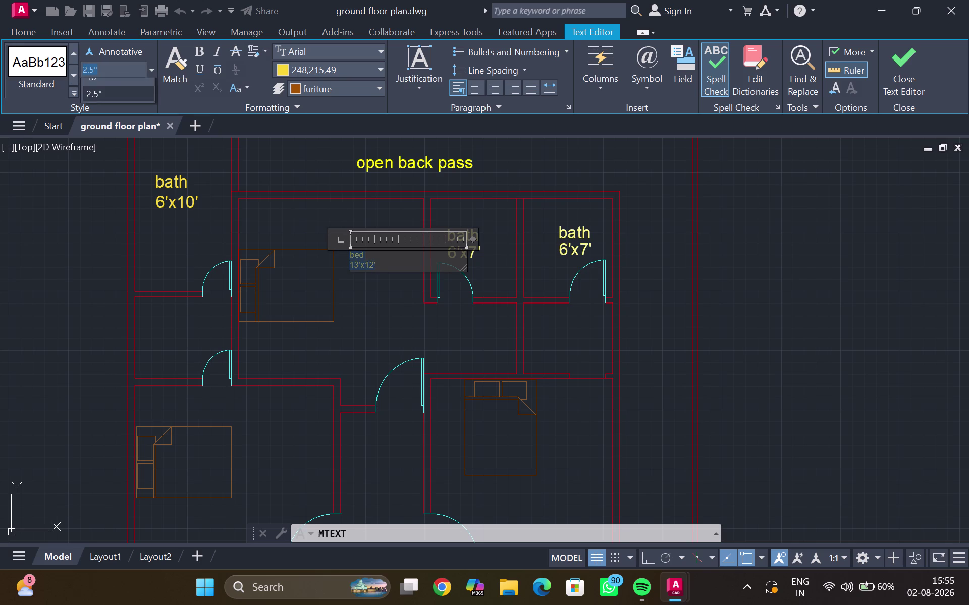
click(122, 84)
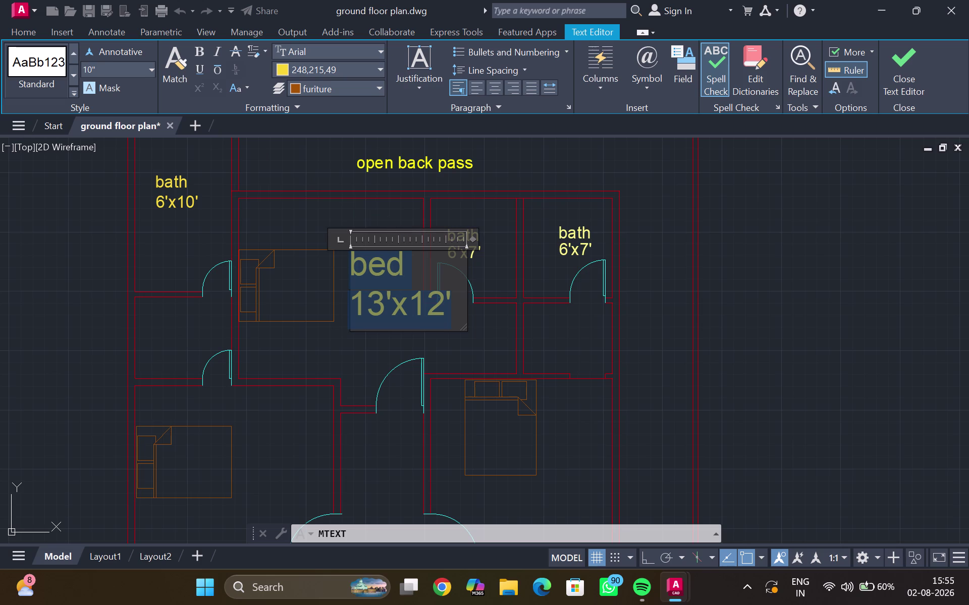
double_click(507, 248)
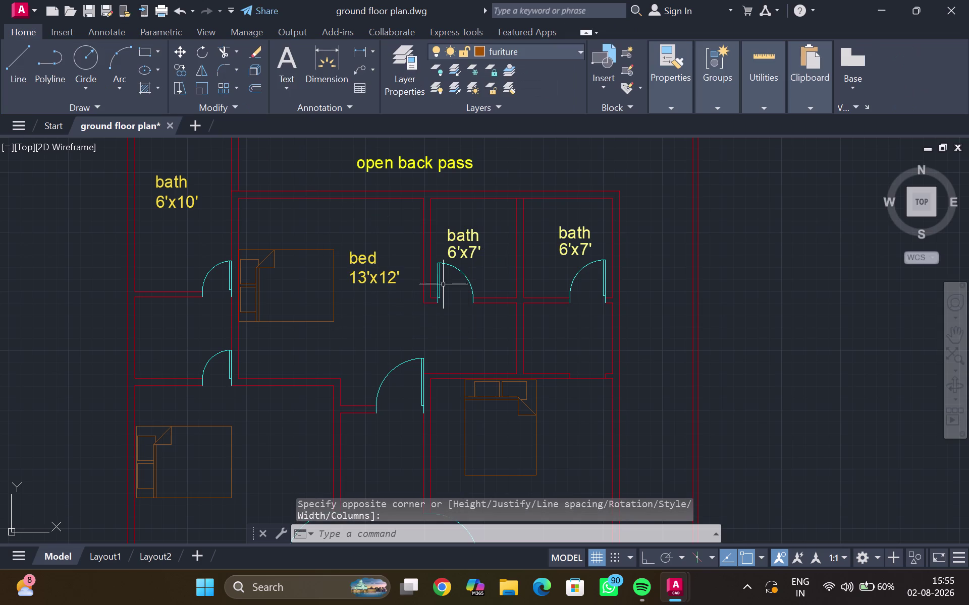
Select the bed 13'x12' label and start copying it from a base point with CP.
scroll(down, 3)
middle_drag(398, 285, 396, 269)
click(378, 259)
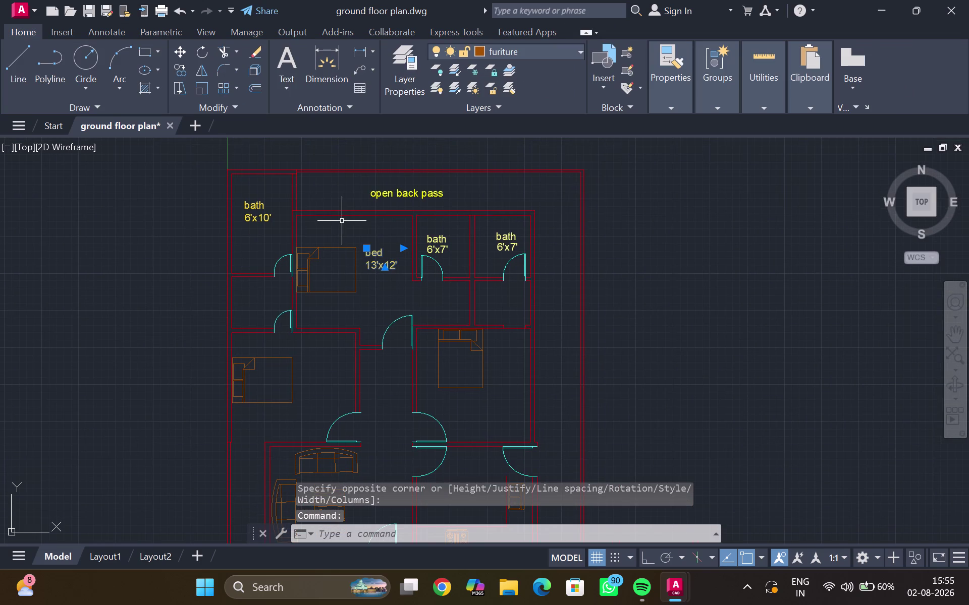
text(cp)
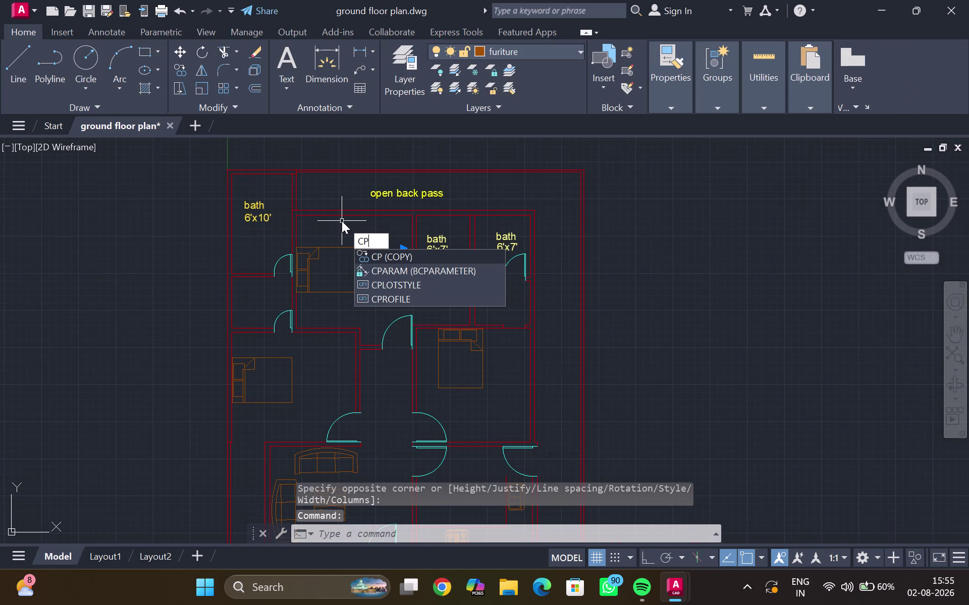
click(401, 250)
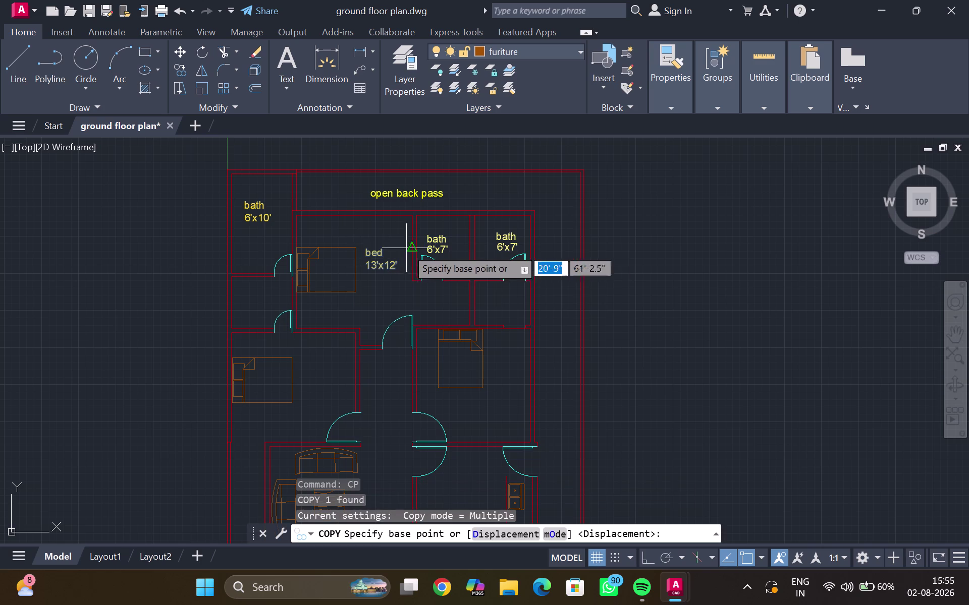
click(376, 257)
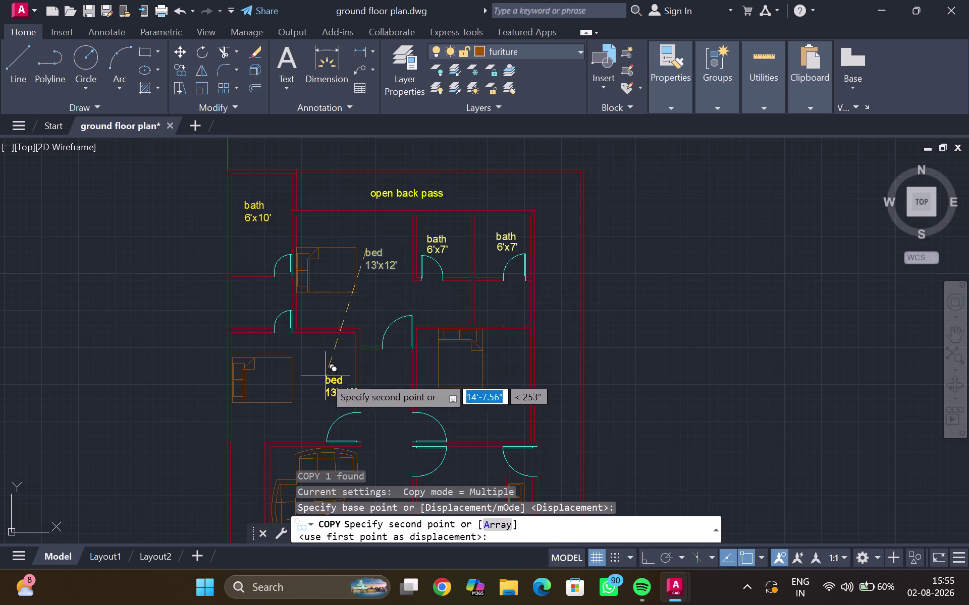
Place label copies in the left middle and right bedrooms, then end the copy.
click(317, 377)
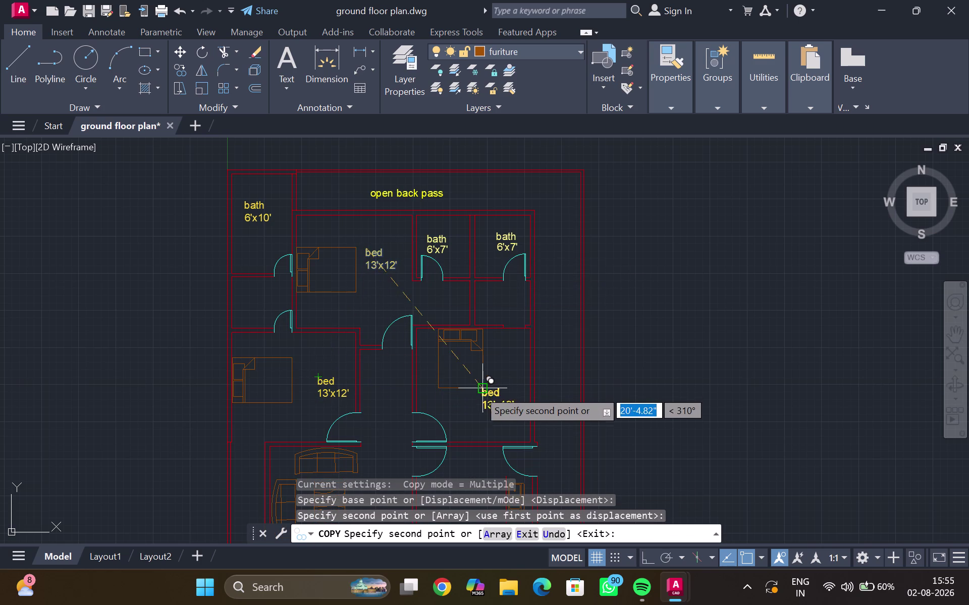
click(479, 408)
scroll(down, 3)
middle_drag(477, 407, 464, 291)
scroll(up, 3)
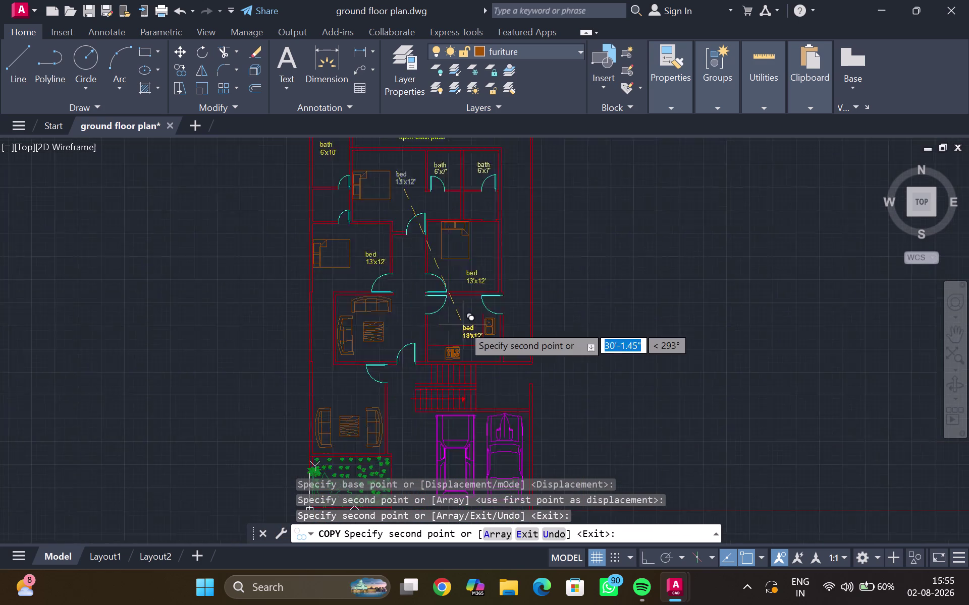
scroll(up, 3)
scroll(down, 3)
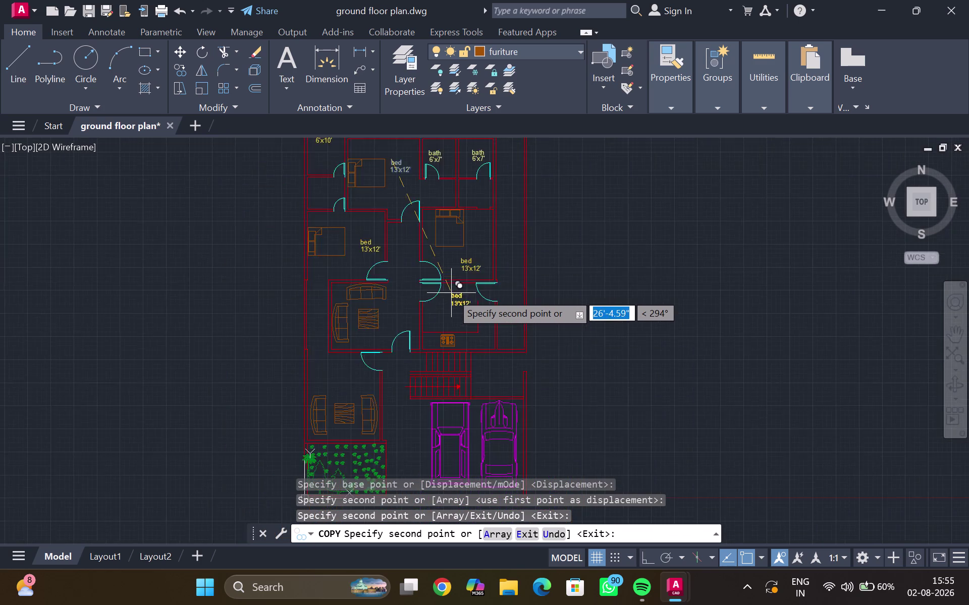
middle_drag(450, 292, 427, 331)
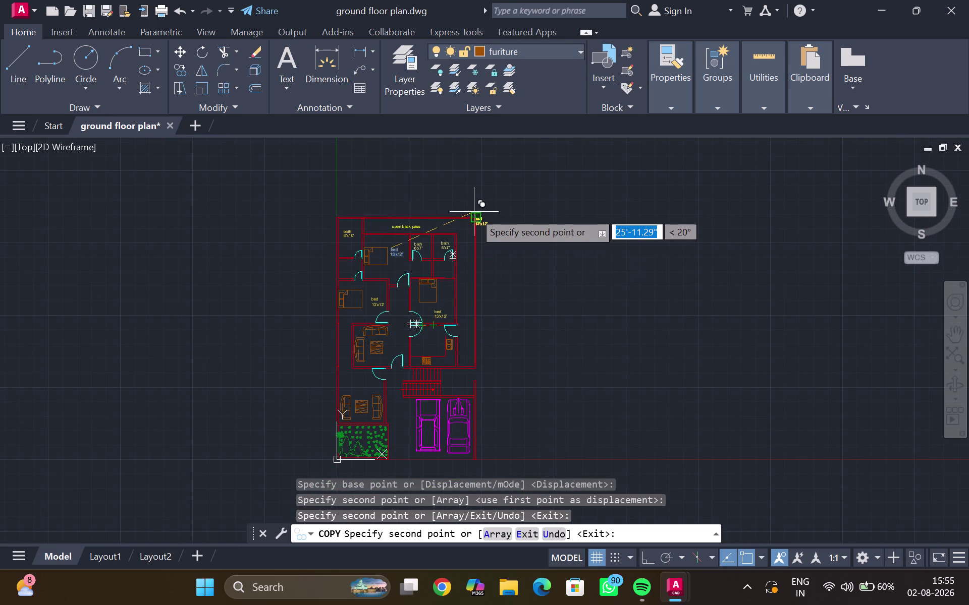
key(Escape)
scroll(up, 3)
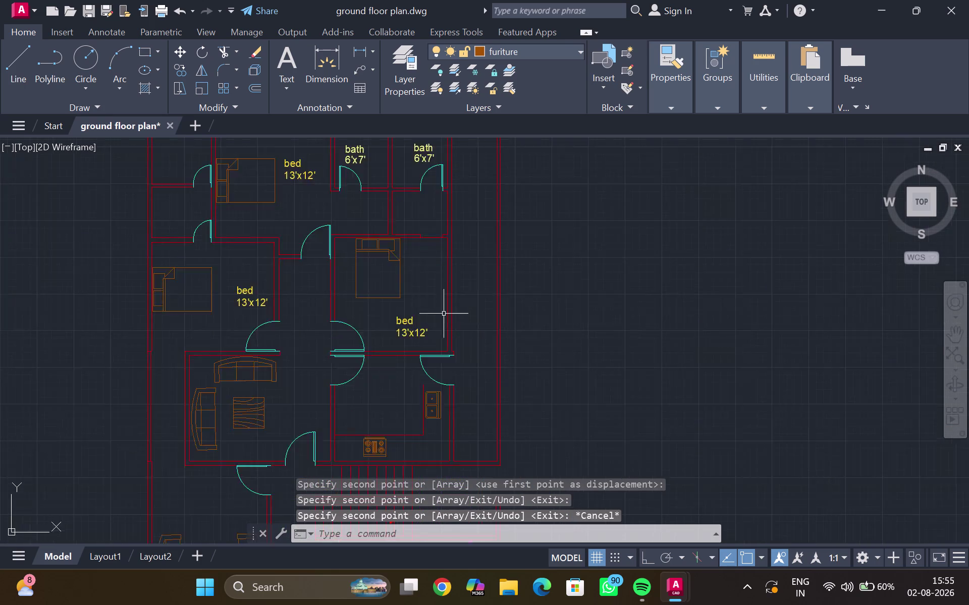
scroll(up, 3)
Open the right bedroom label, then leave it unchanged as bed 13'x12'.
double_click(387, 327)
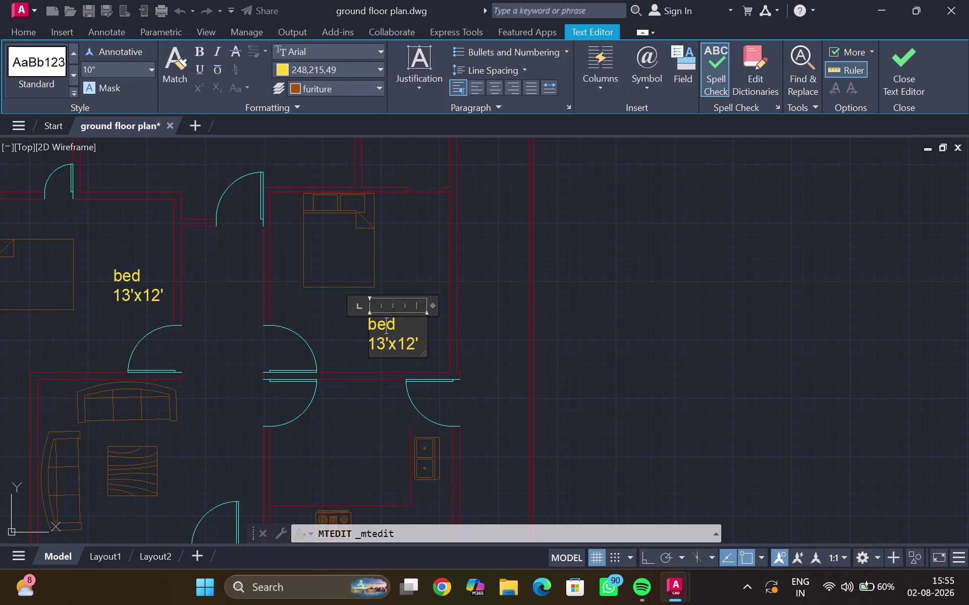
click(416, 342)
scroll(down, 3)
middle_drag(286, 320, 397, 309)
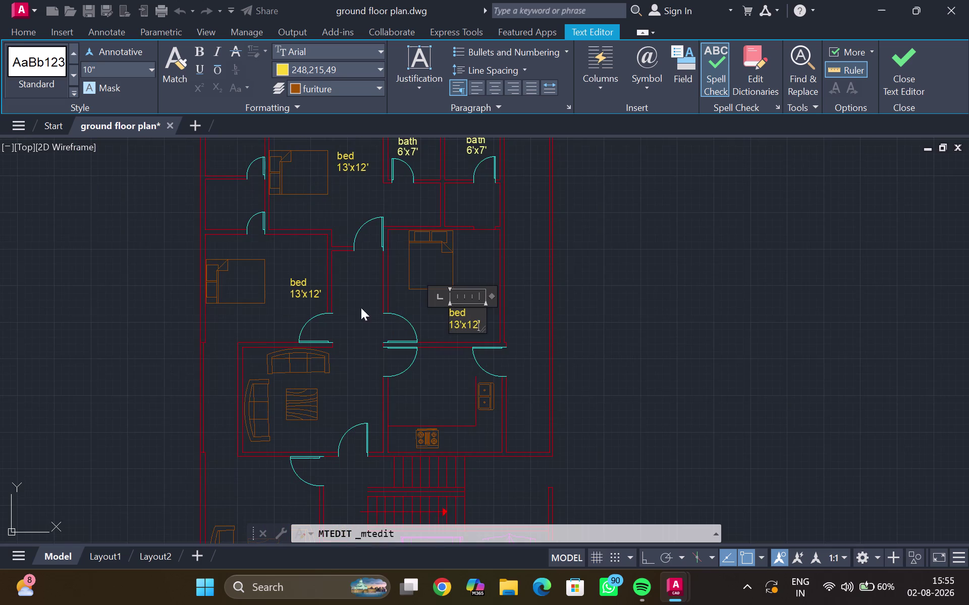
scroll(up, 3)
double_click(307, 280)
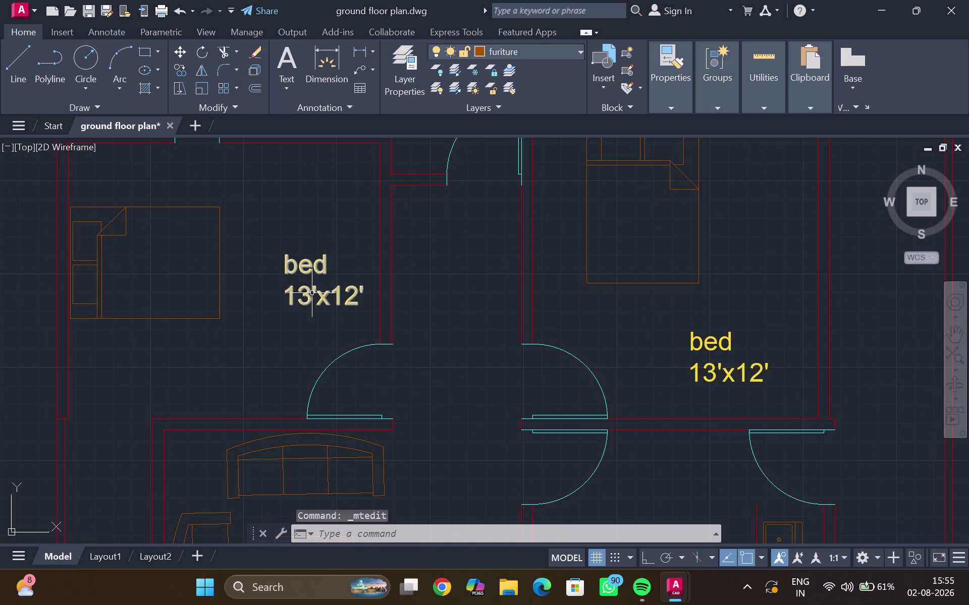
Edit the left bedroom label to read bed 14'x12'.
triple_click(312, 294)
key(BackSpace)
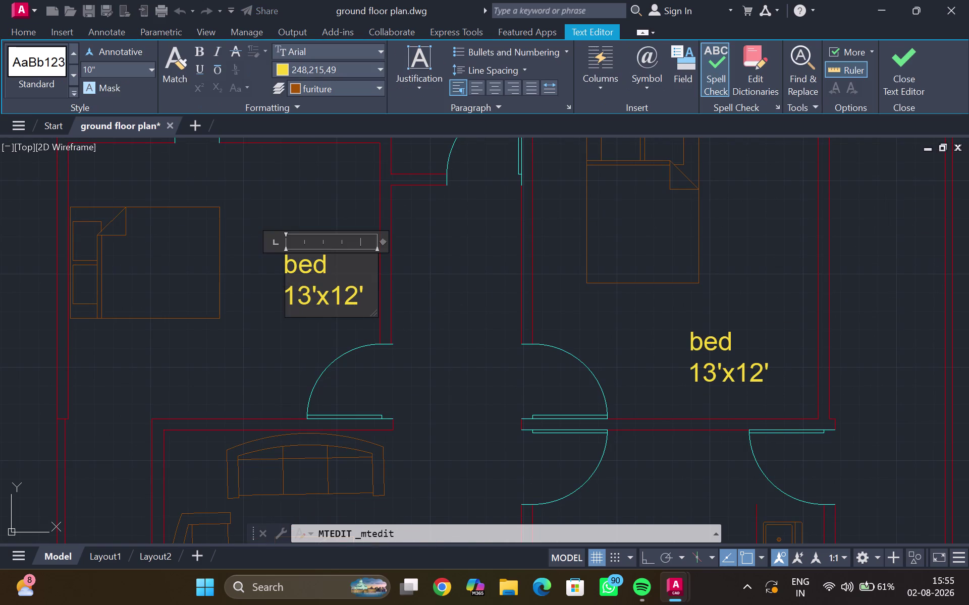
key(4)
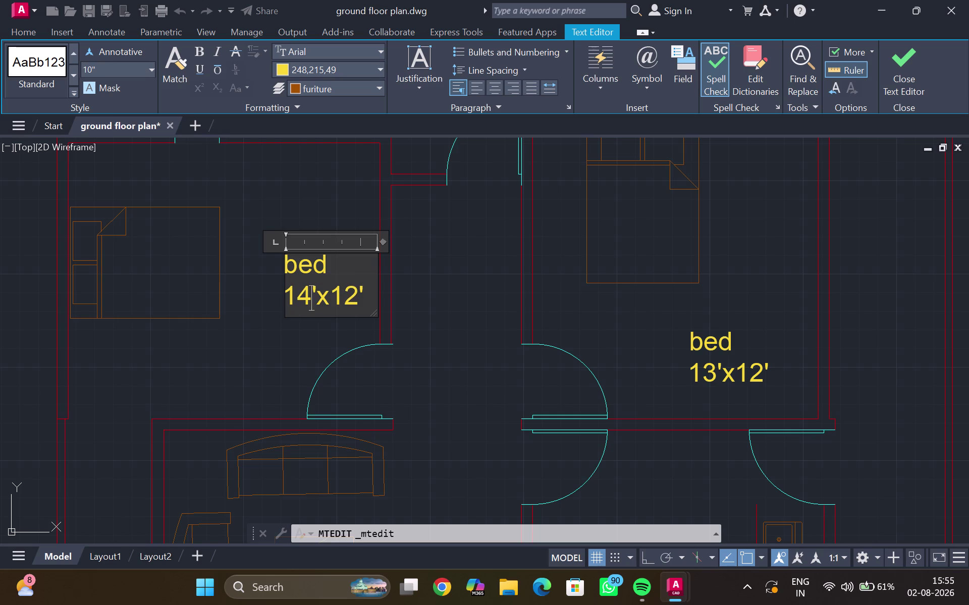
click(297, 207)
scroll(down, 3)
middle_drag(318, 216, 301, 253)
scroll(down, 3)
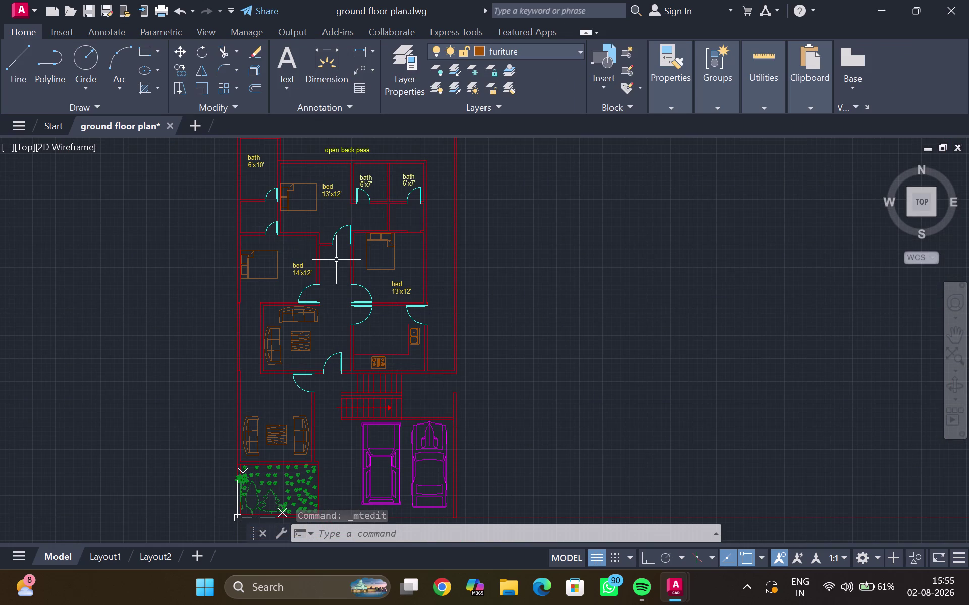
scroll(up, 3)
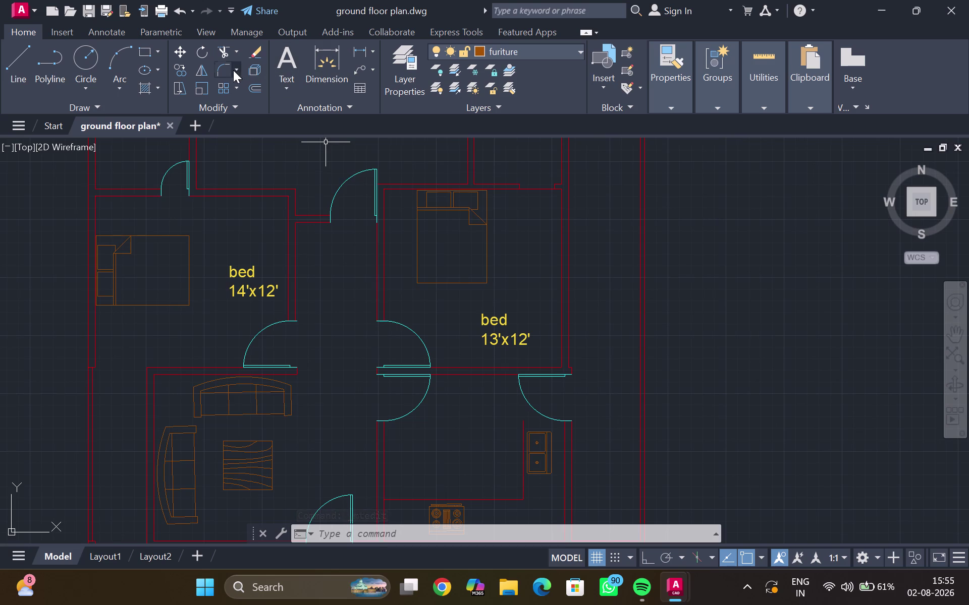
Create a yellow multiline text box in the lobby area, after one cancelled attempt.
click(278, 59)
click(301, 258)
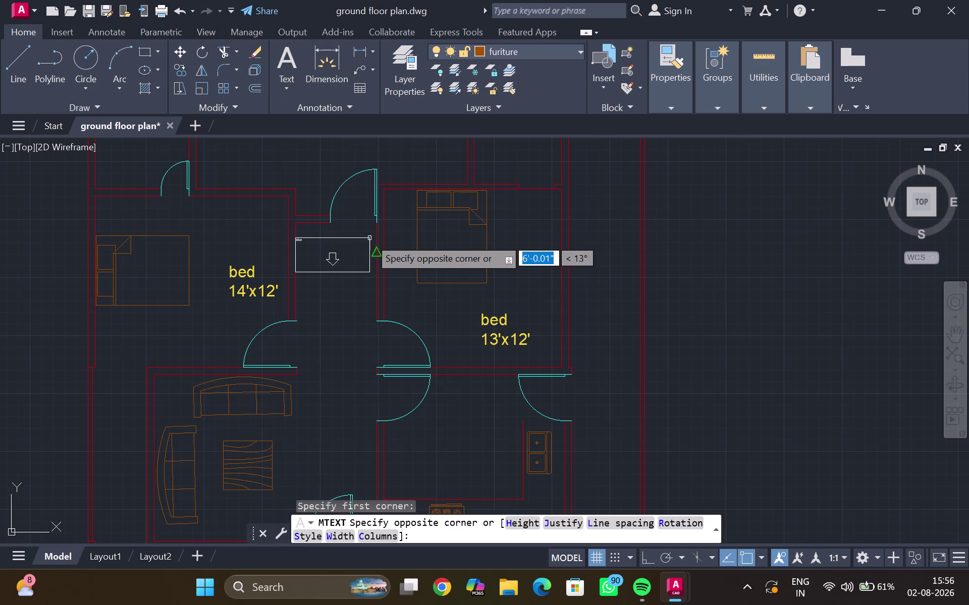
key(Escape)
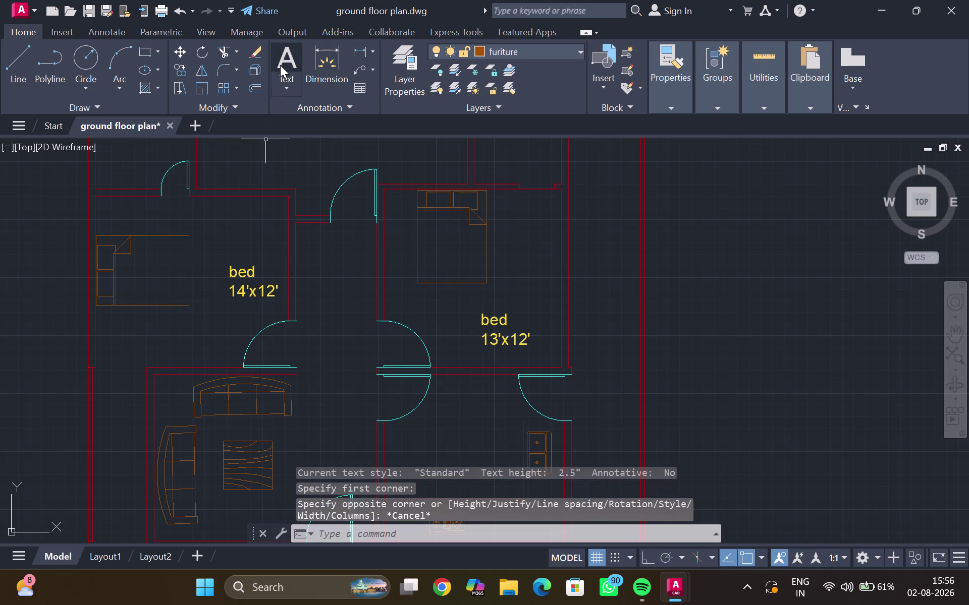
click(280, 57)
drag(308, 243, 306, 251)
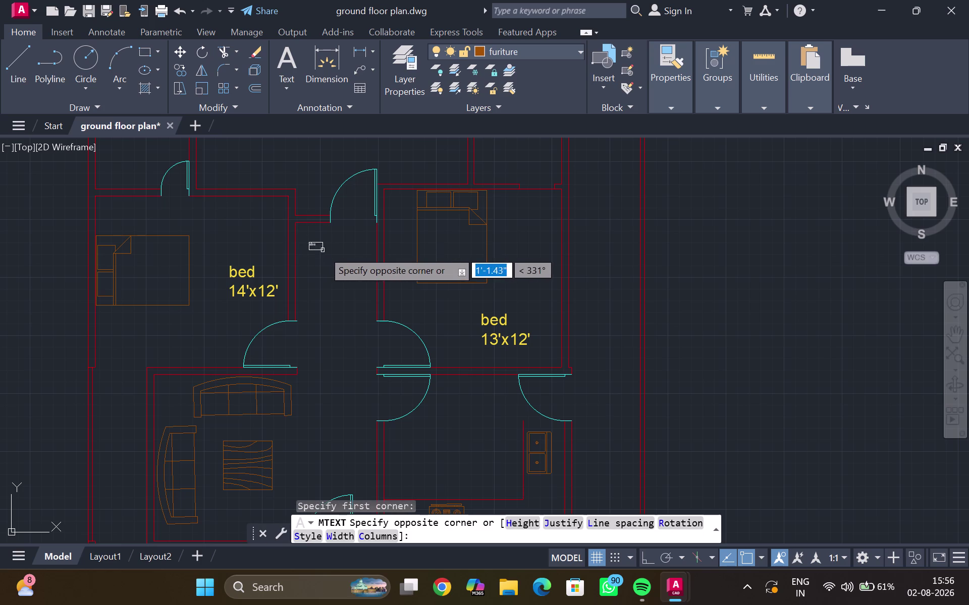
click(364, 319)
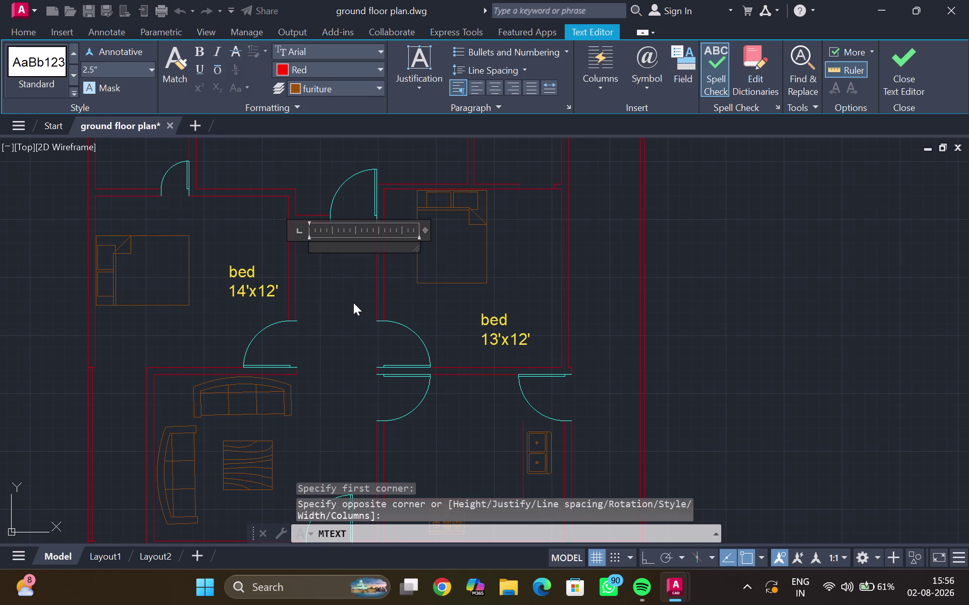
text(lobby)
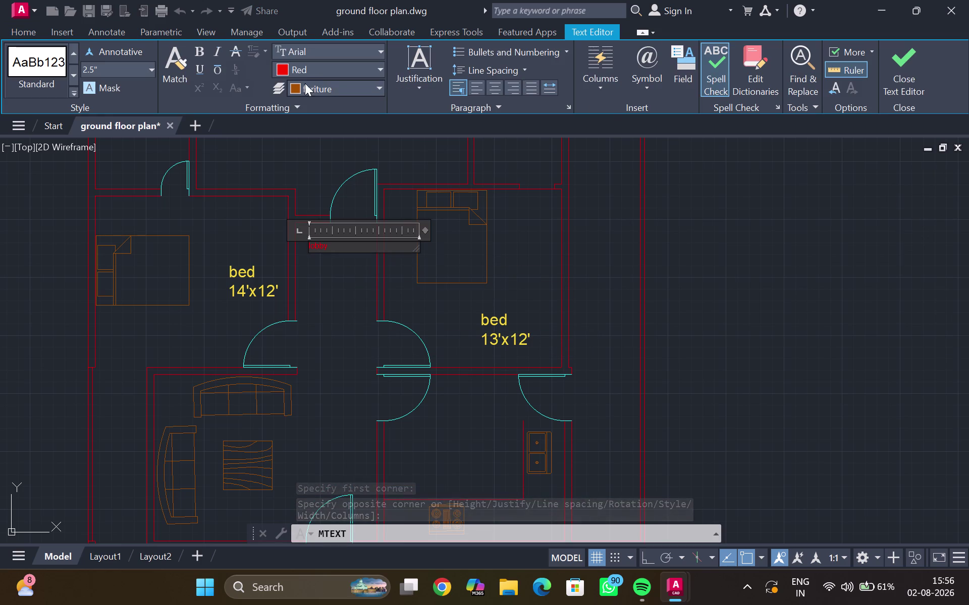
click(379, 66)
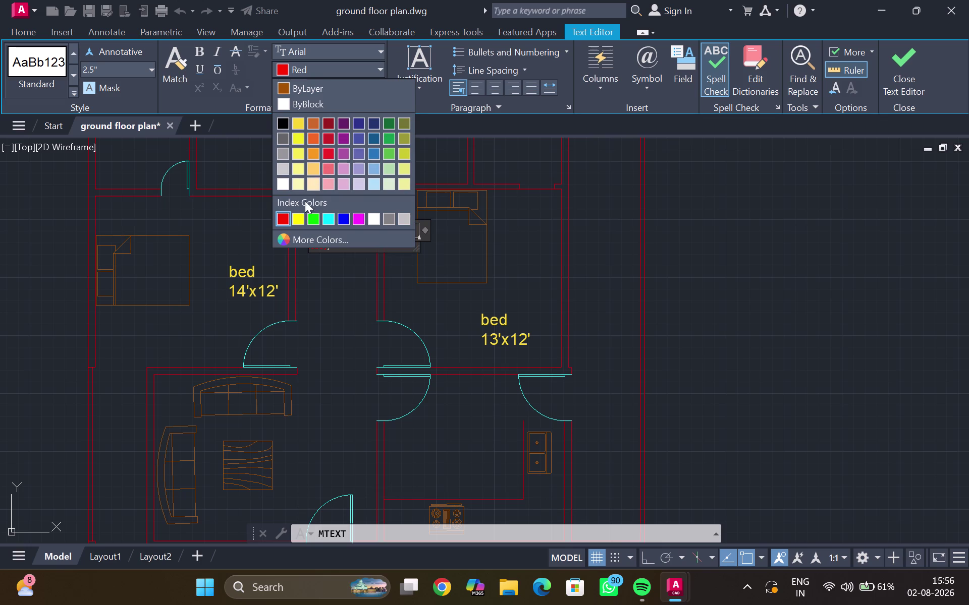
click(300, 217)
Reapply yellow and type the two-line label 'lobby' and '5' wide'.
key(BackSpace)
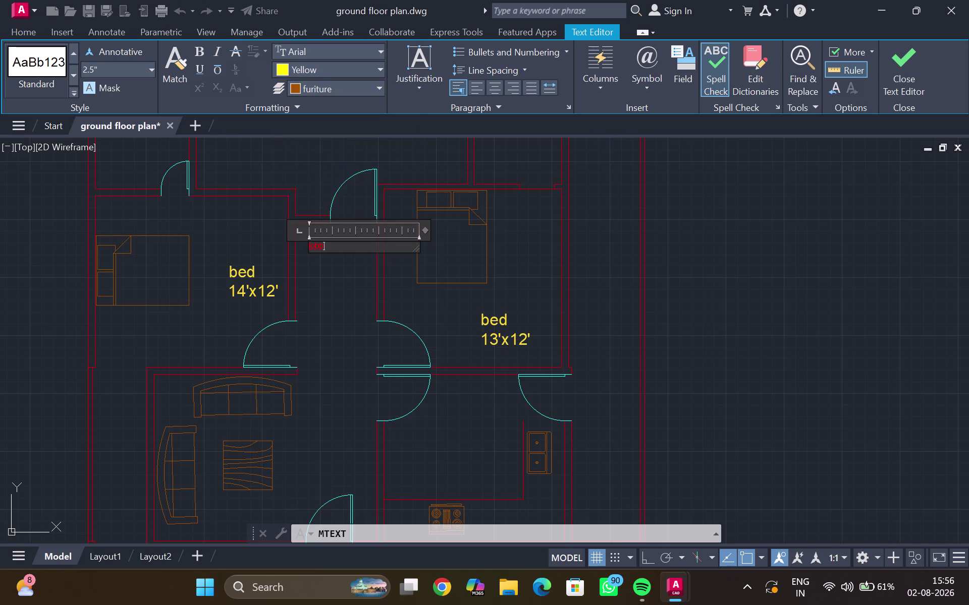
key(BackSpace)
key(BackSpace)
key(BackSpace)
key(BackSpace)
click(366, 67)
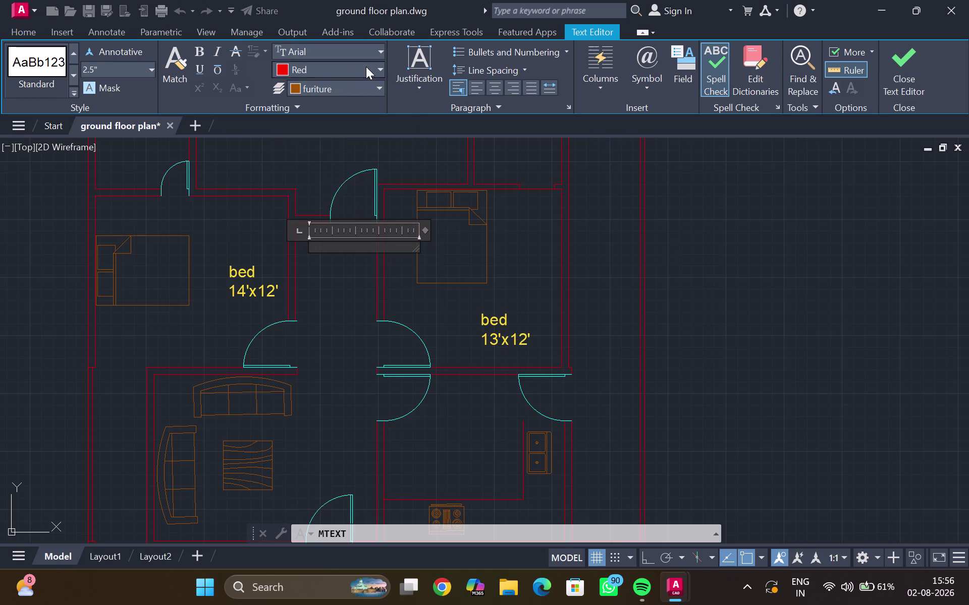
click(297, 222)
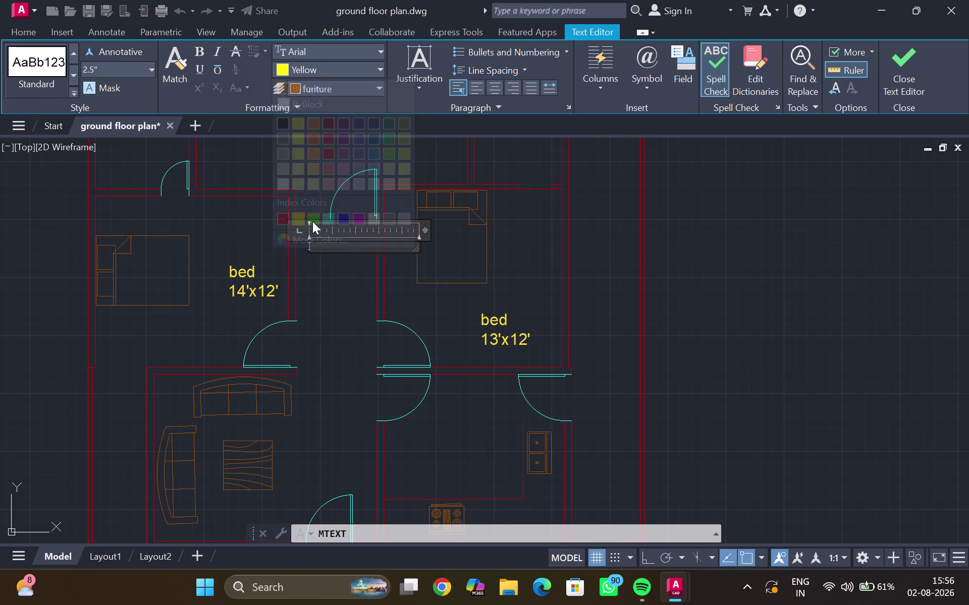
text(lobbyh)
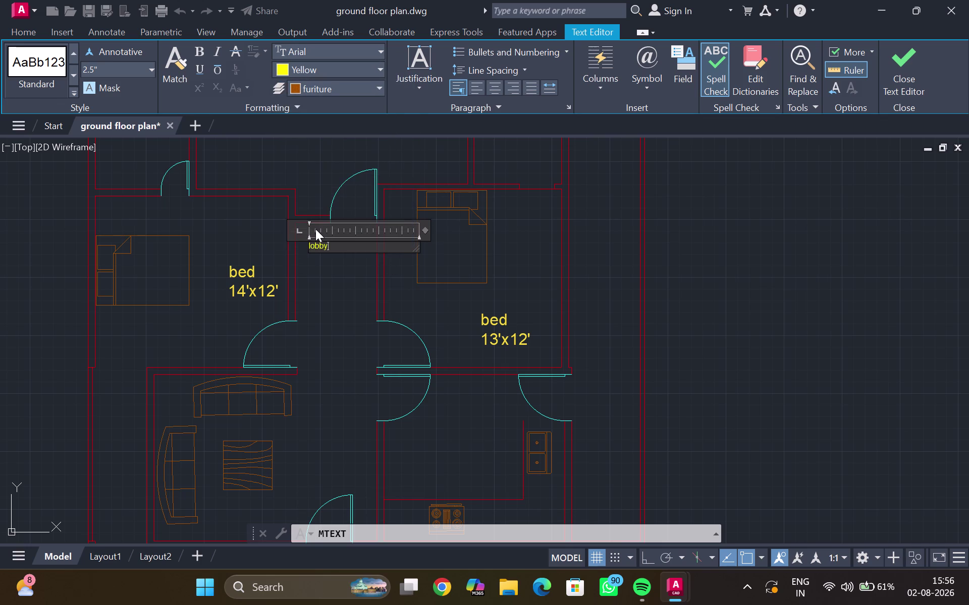
key(BackSpace)
key(Return)
text(5')
key(space)
text(wi)
text(de)
Set the lobby label height to 10" and close the editor.
drag(362, 258, 293, 227)
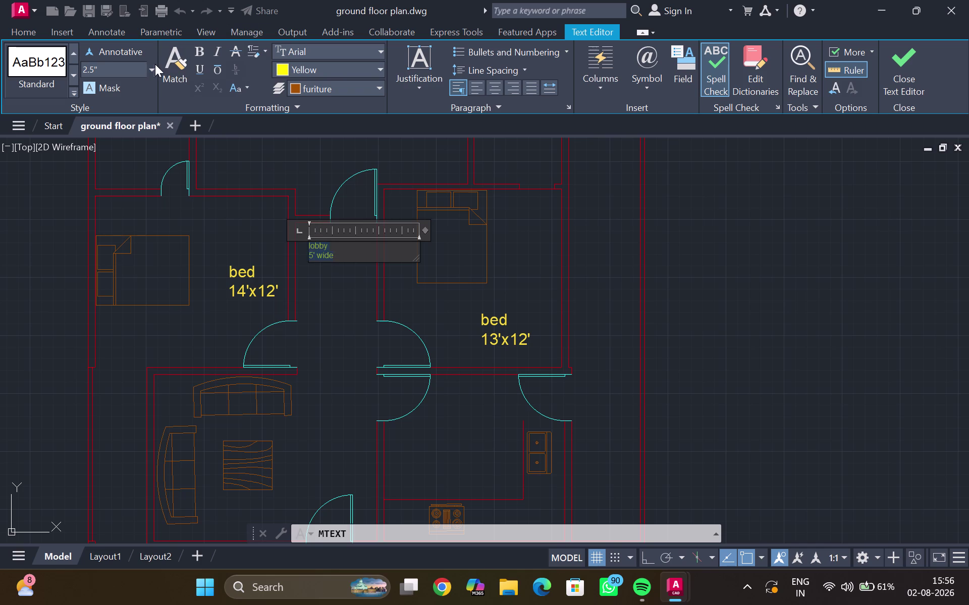
click(155, 65)
click(135, 80)
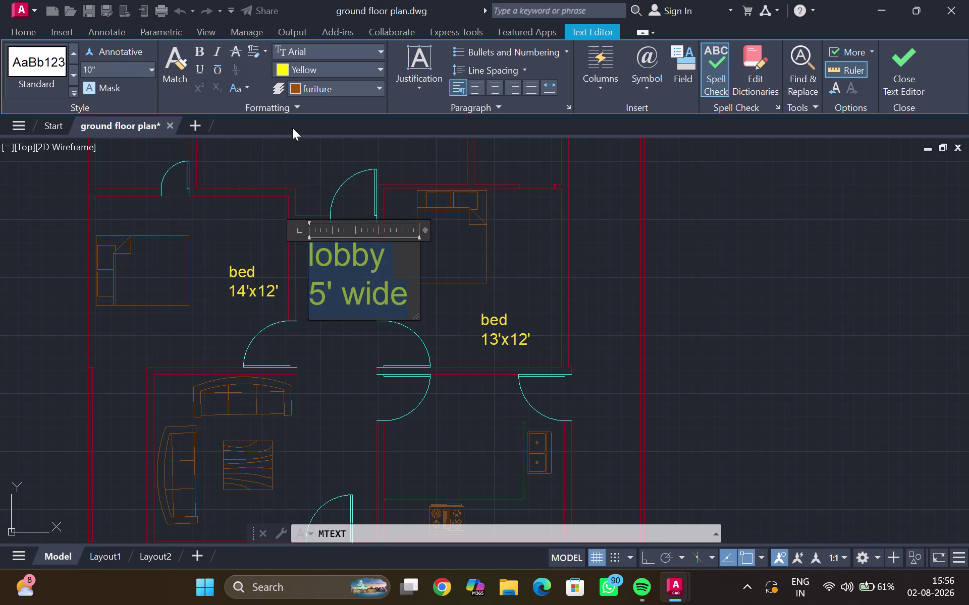
click(363, 153)
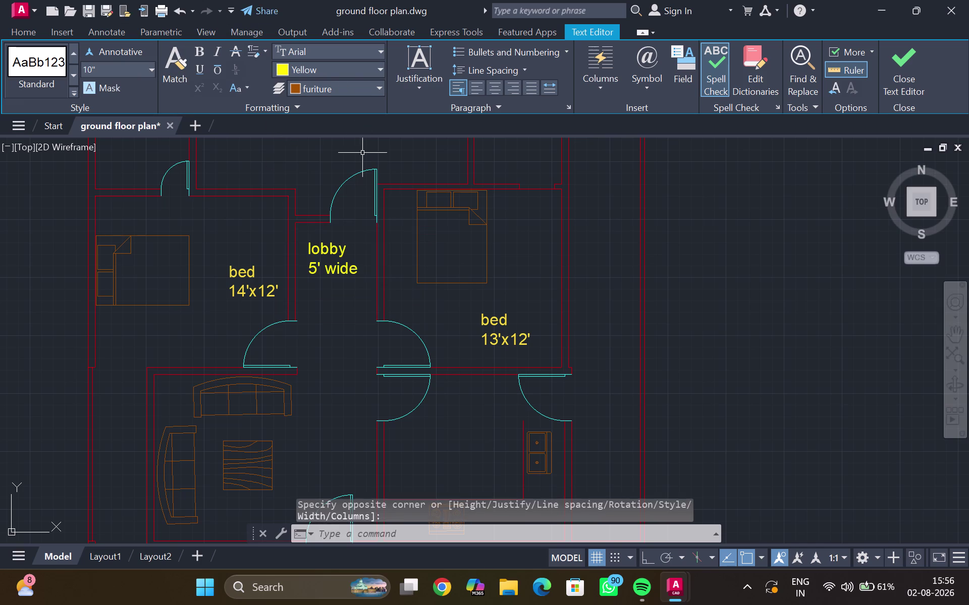
Pan down past the living room to the green garden and start an MTEXT label.
scroll(down, 3)
middle_drag(242, 391, 269, 187)
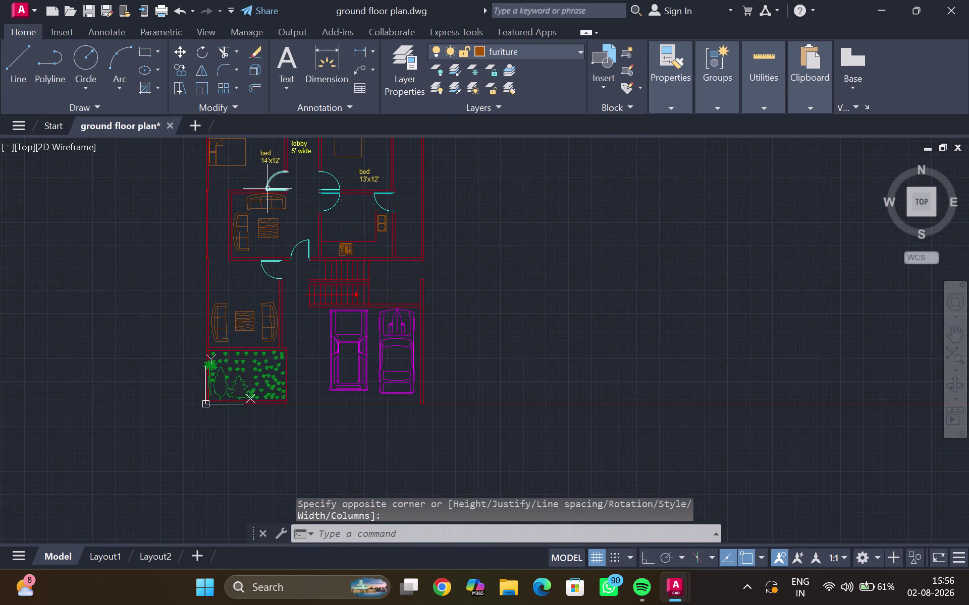
scroll(up, 3)
scroll(down, 3)
middle_drag(271, 205, 226, 295)
scroll(up, 3)
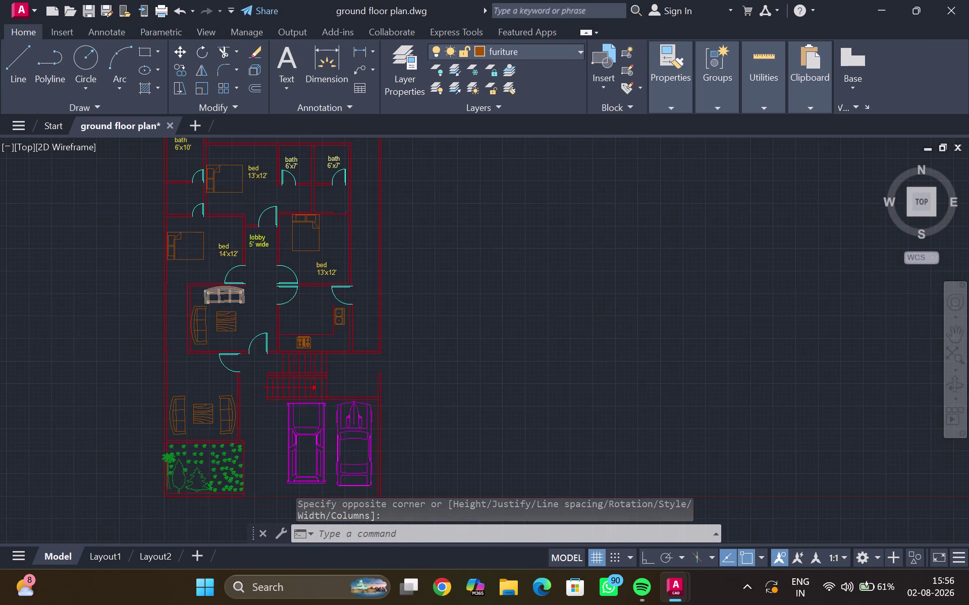
middle_drag(218, 288, 210, 297)
middle_drag(215, 304, 264, 269)
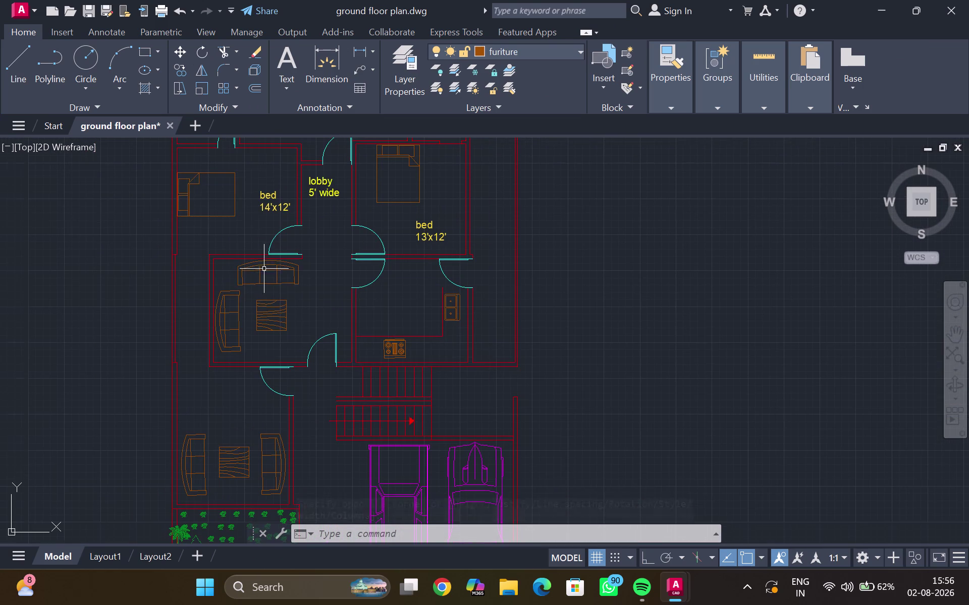
middle_drag(233, 321, 244, 237)
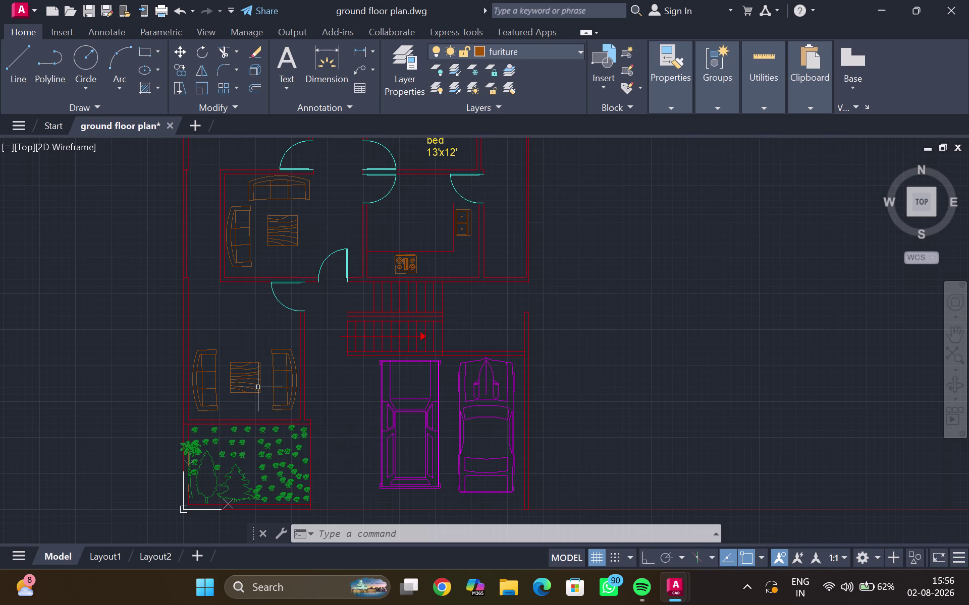
click(287, 57)
middle_drag(187, 481, 188, 347)
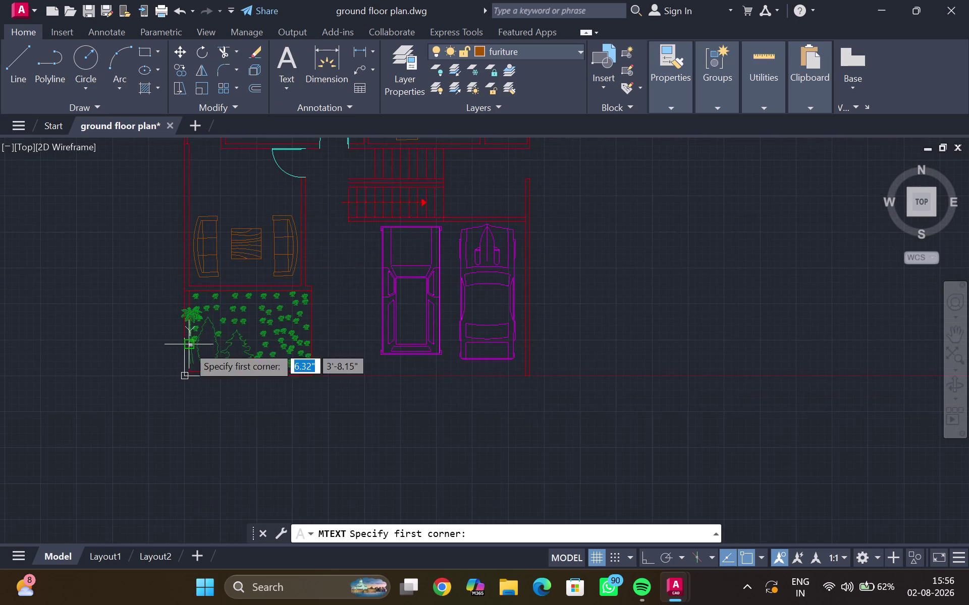
click(225, 313)
click(300, 346)
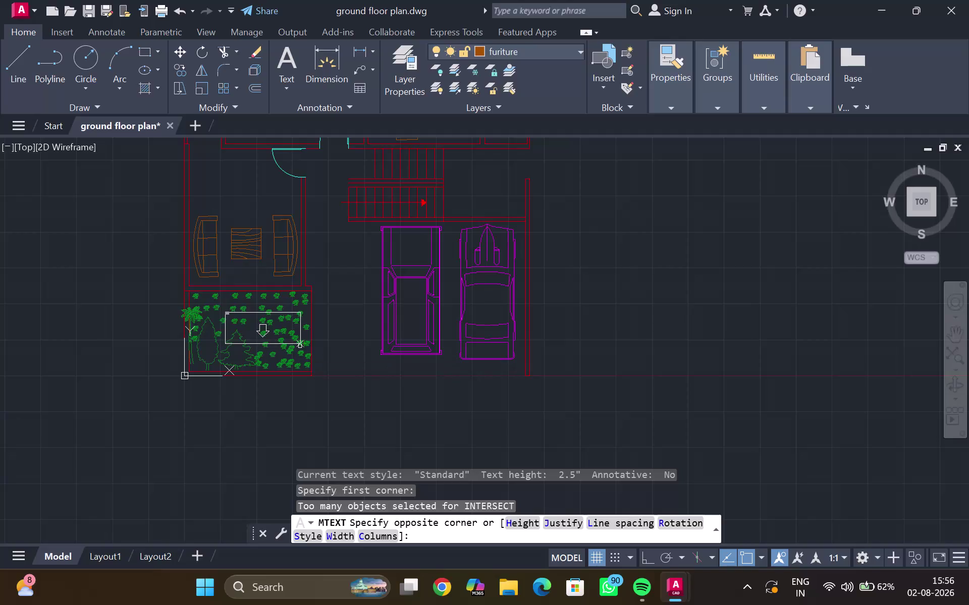
key(l)
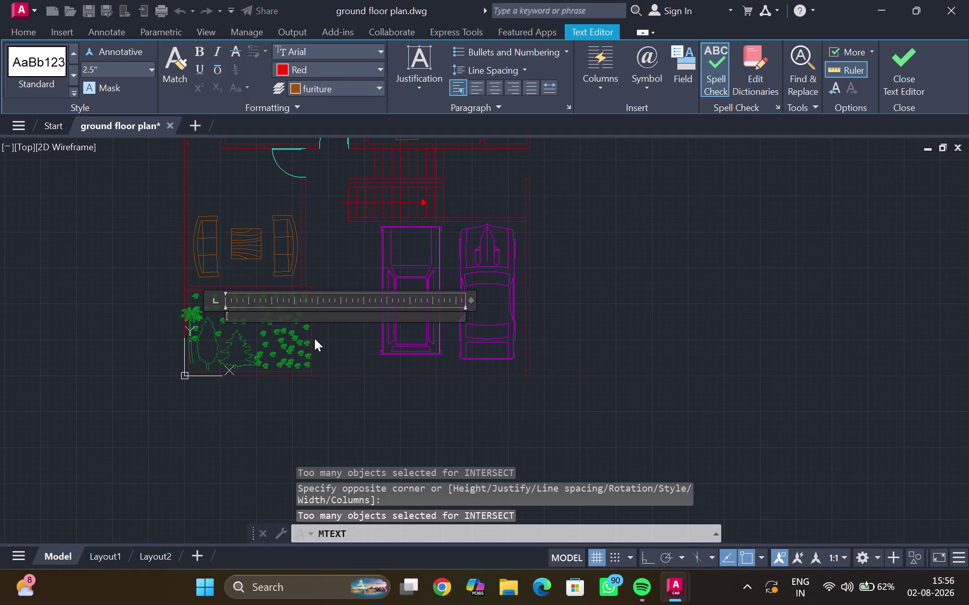
text(aw)
key(n)
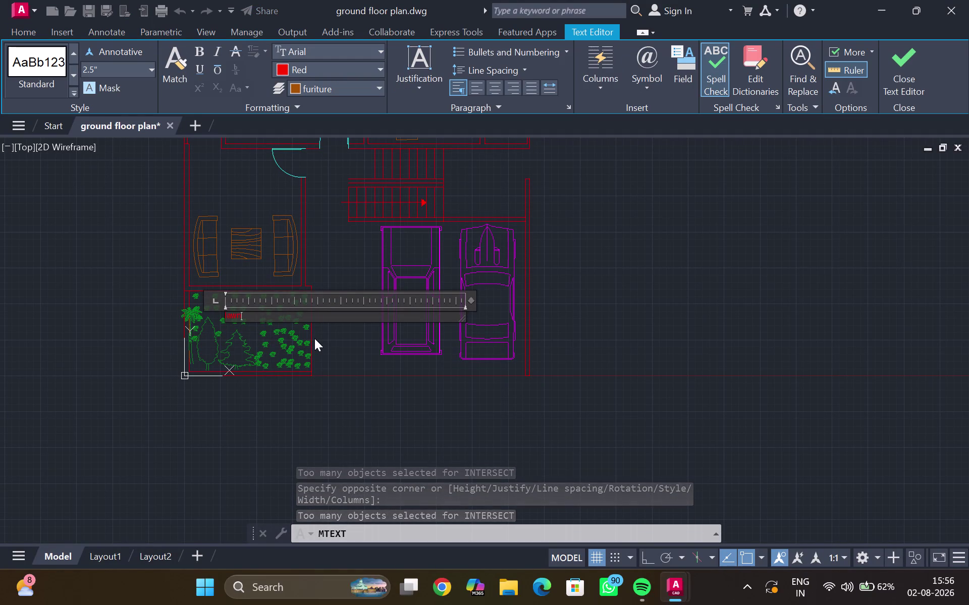
key(Return)
key(1)
key(3)
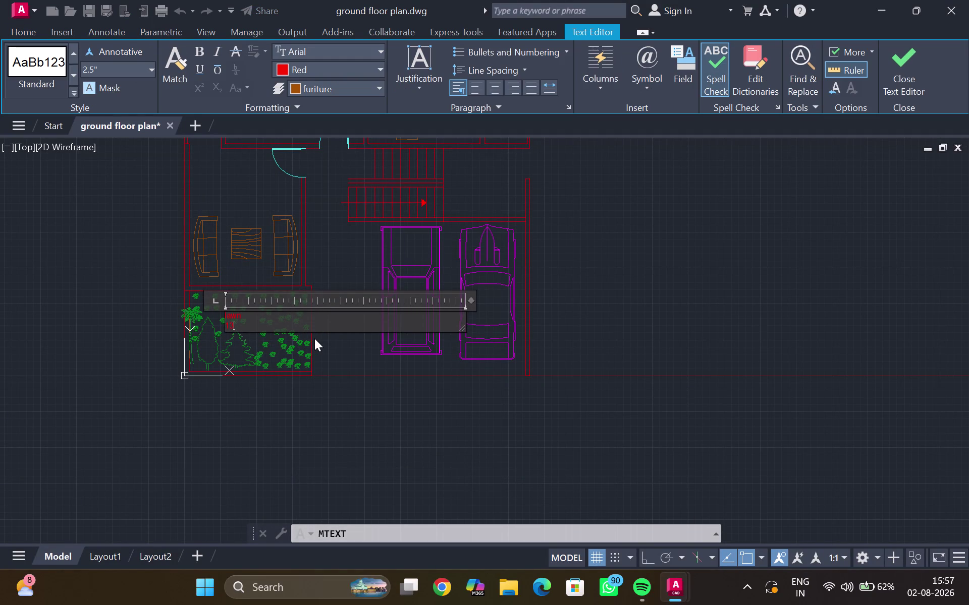
key(apostrophe)
key(9)
key(shift+quotedbl)
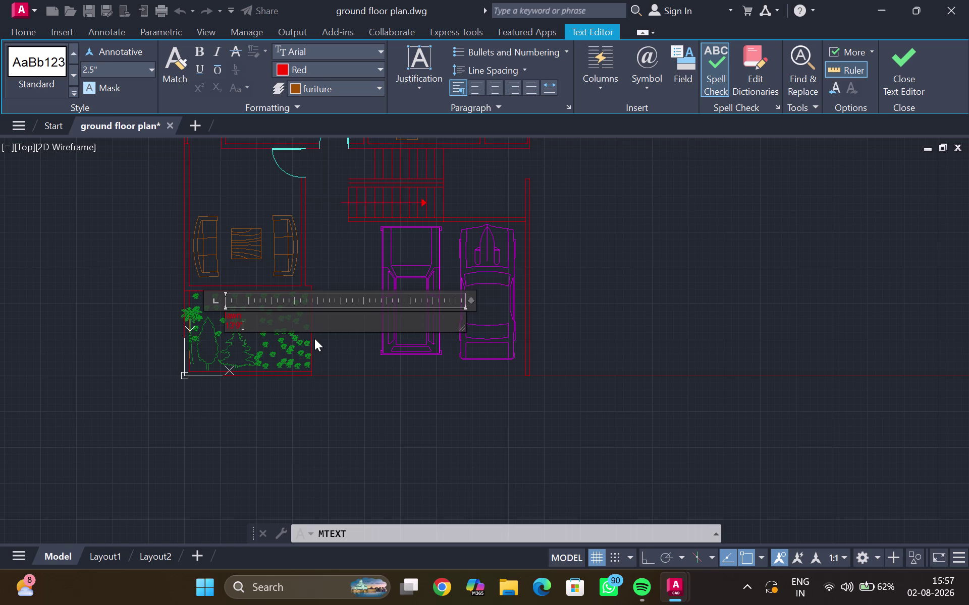
key(x)
key(9)
key(apostrophe)
text(4.5)
text(")
drag(299, 331, 295, 330)
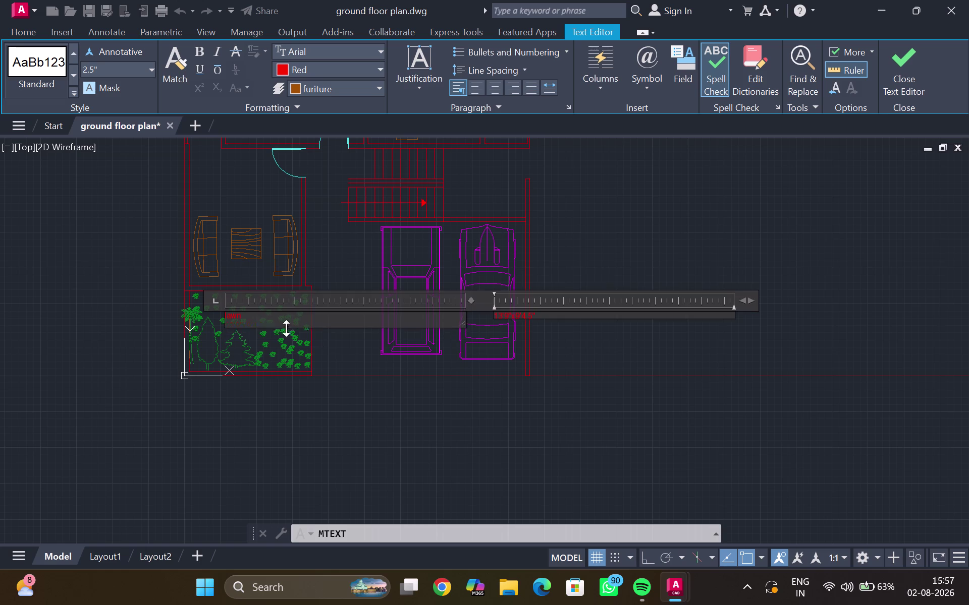
drag(295, 331, 247, 347)
drag(270, 325, 258, 324)
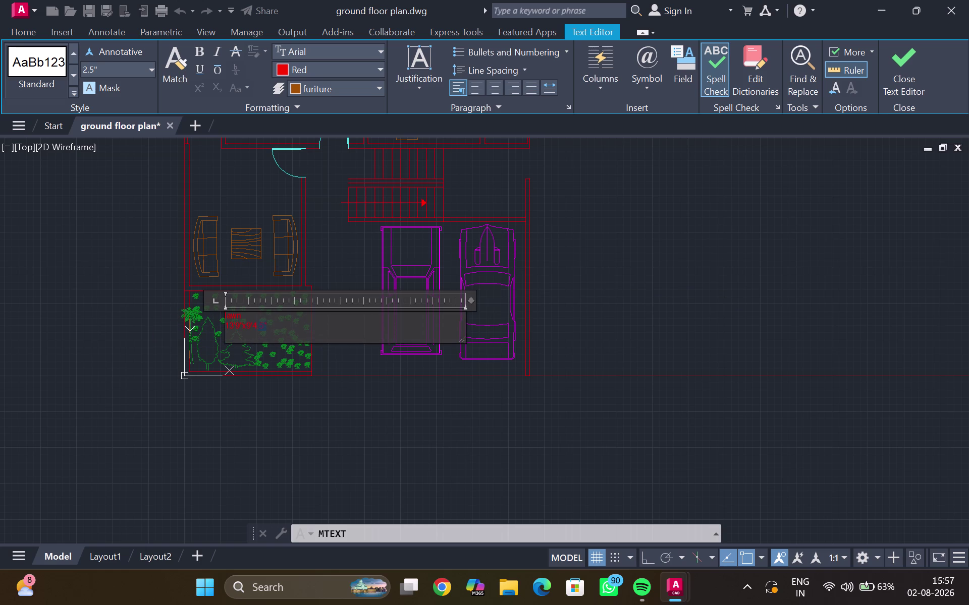
drag(258, 324, 214, 306)
click(152, 66)
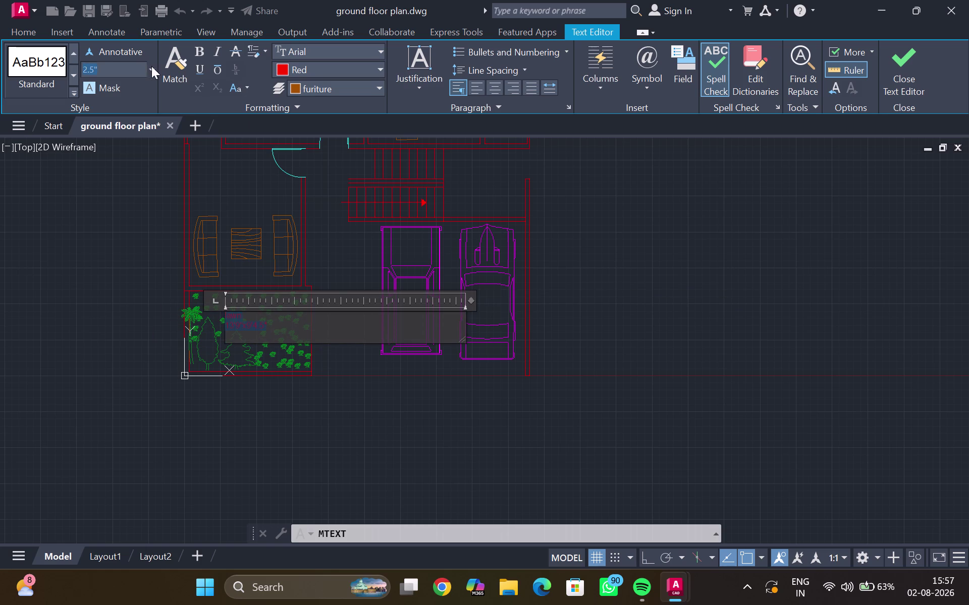
click(136, 91)
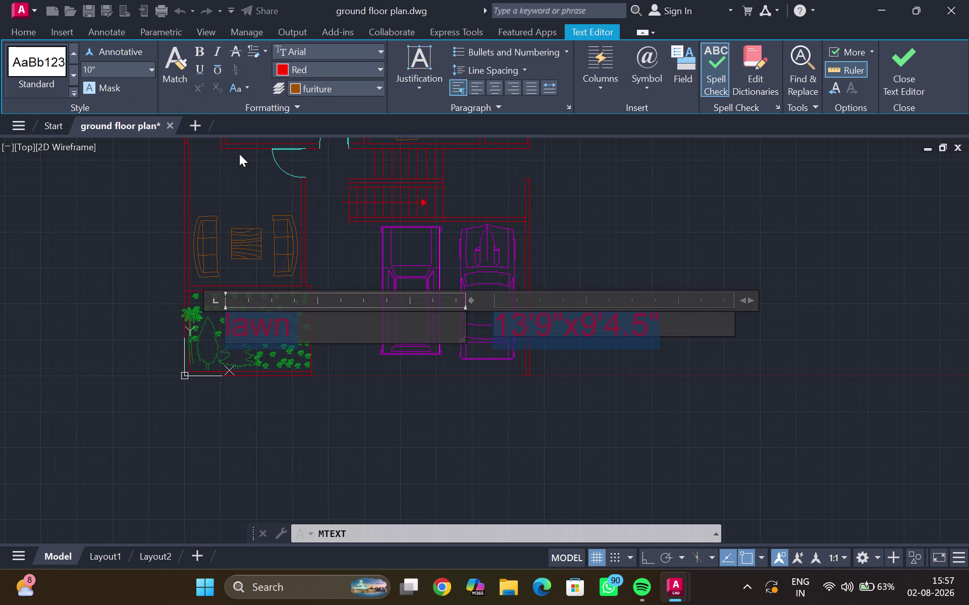
key(Return)
key(Escape)
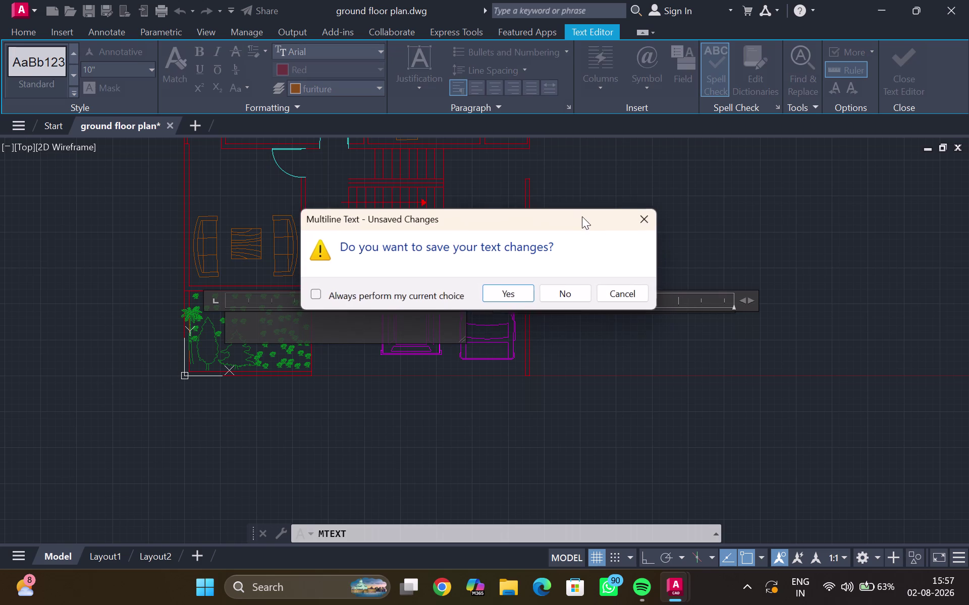
click(654, 214)
double_click(667, 217)
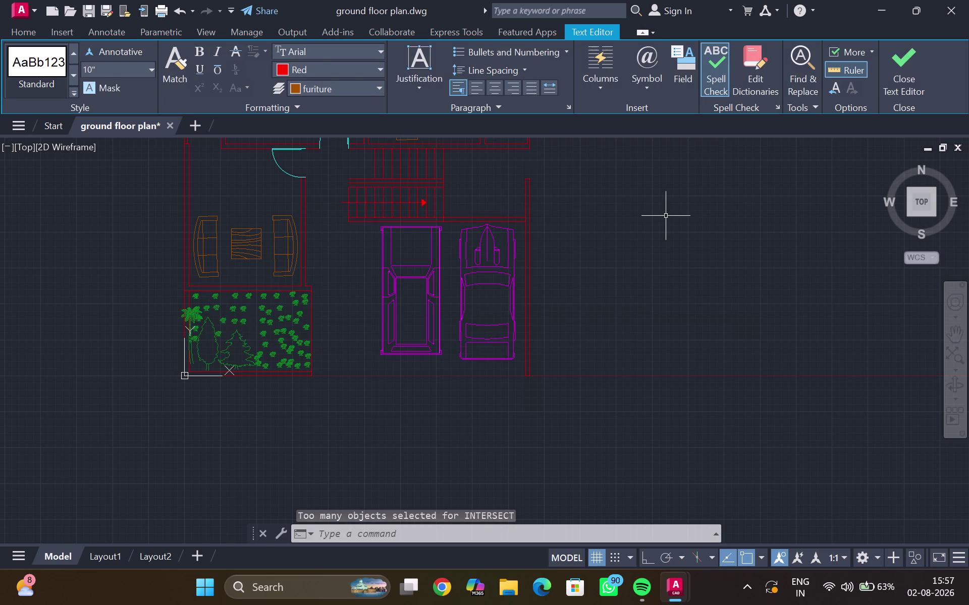
Pan and Zoom Extents so the whole plan, back pass to garage and garden, fits.
scroll(down, 3)
scroll(up, 3)
middle_click(583, 207)
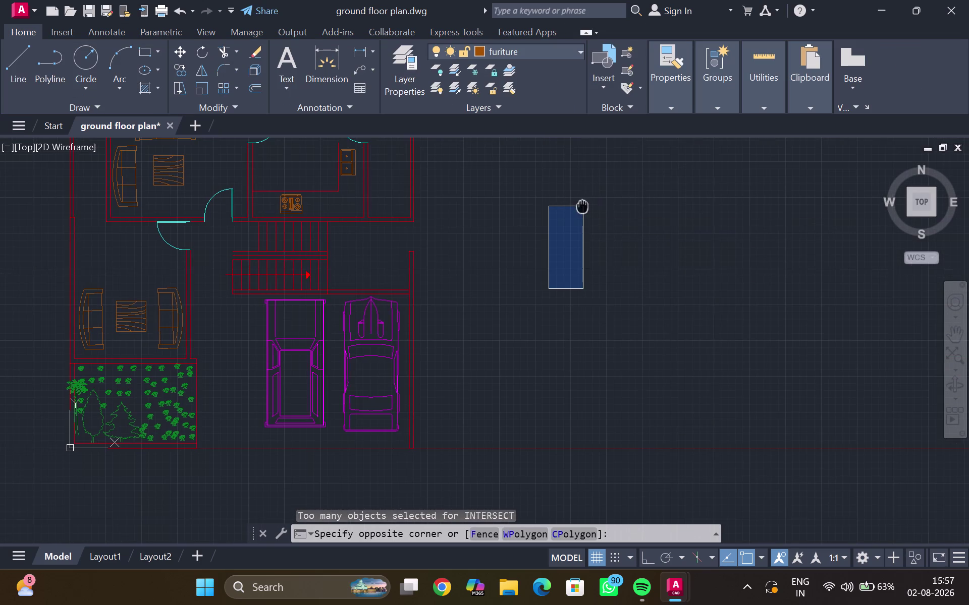
middle_drag(528, 222, 510, 332)
scroll(down, 3)
middle_drag(506, 322, 512, 313)
scroll(up, 3)
click(520, 298)
middle_drag(519, 289, 502, 349)
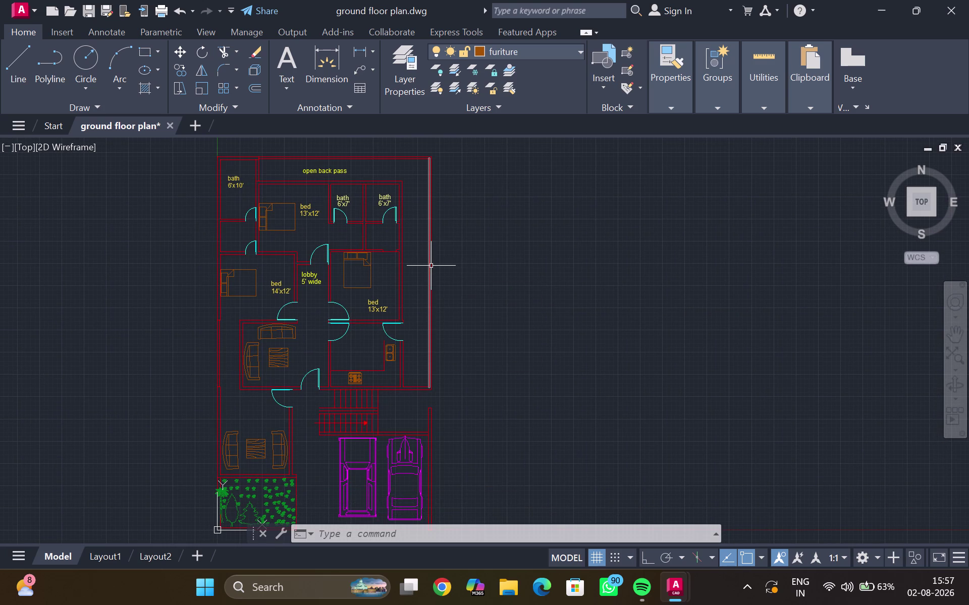